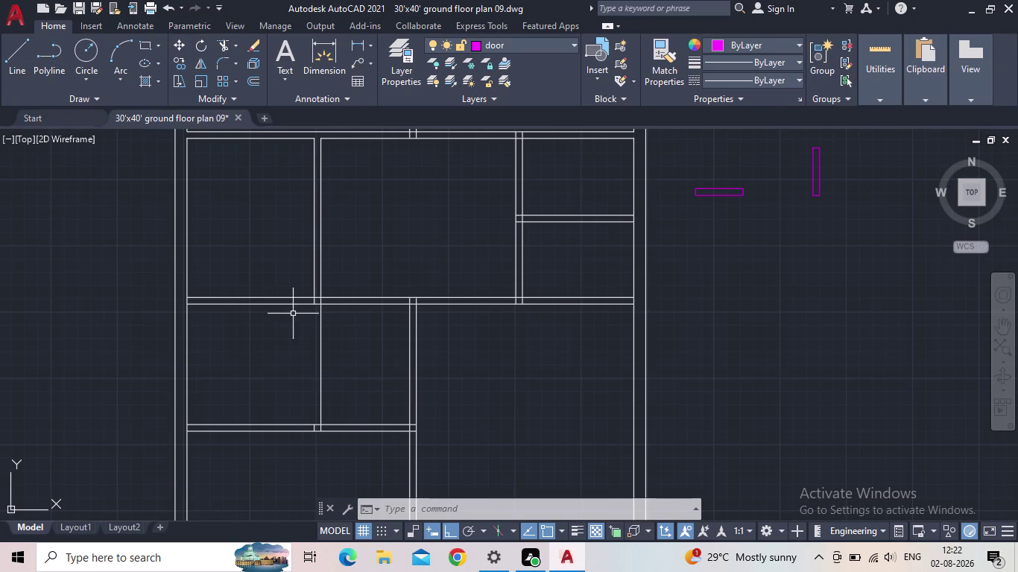
Bring the magenta door symbols into view and window-select the horizontal door leaf rectangle.
middle_drag(828, 340, 747, 323)
scroll(down, 3)
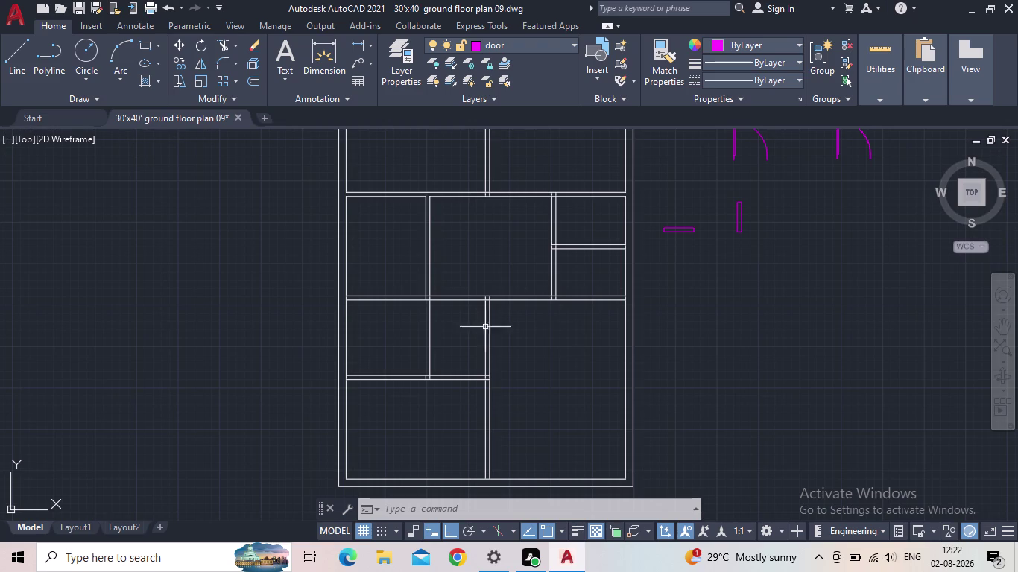
scroll(down, 3)
middle_drag(780, 257, 693, 280)
scroll(up, 3)
scroll(up, 3)
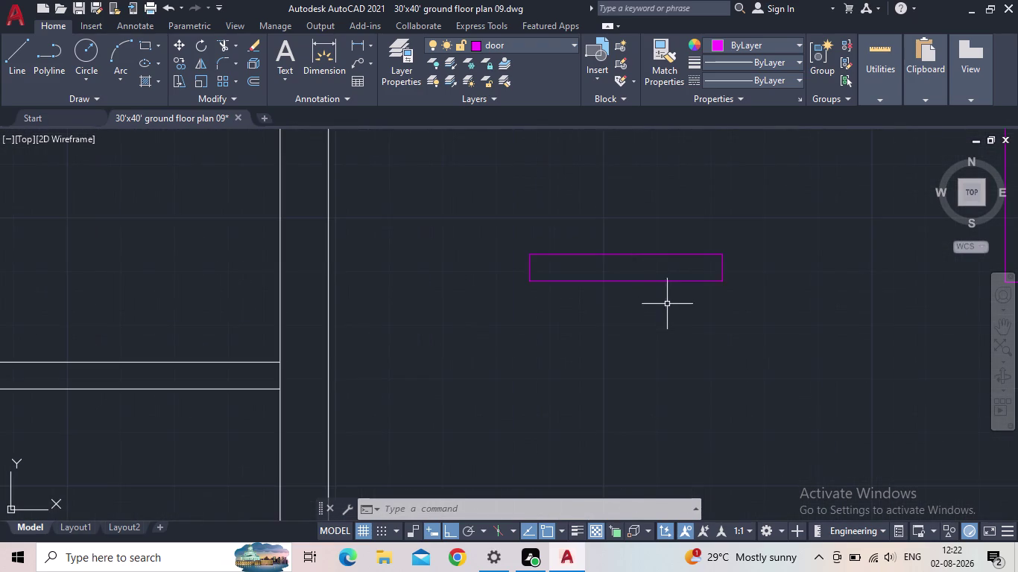
drag(673, 312, 640, 287)
click(532, 226)
scroll(up, 3)
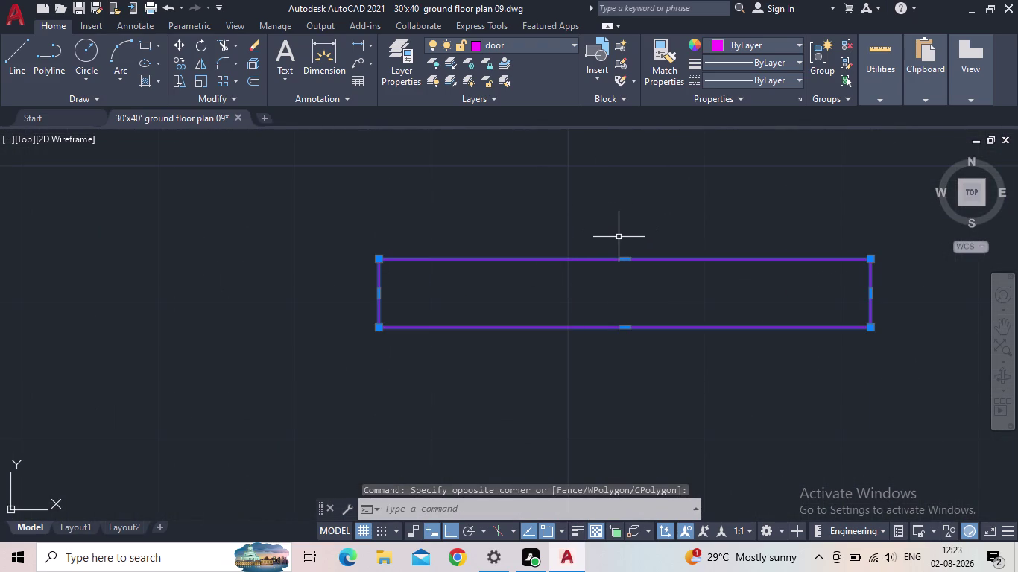
Copy the horizontal door rectangle from its corner into two top wall openings.
key(c)
key(o)
key(Return)
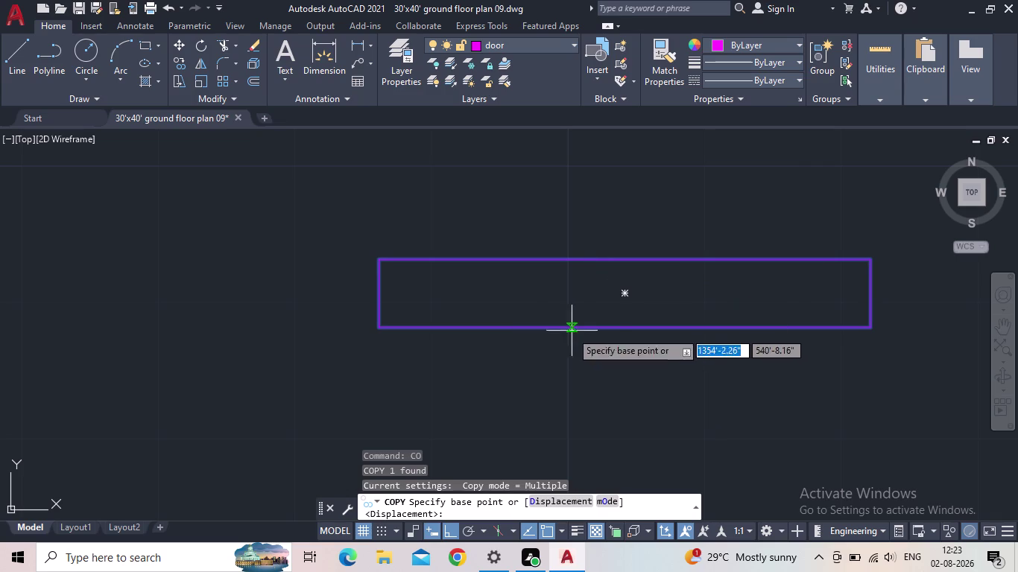
click(446, 527)
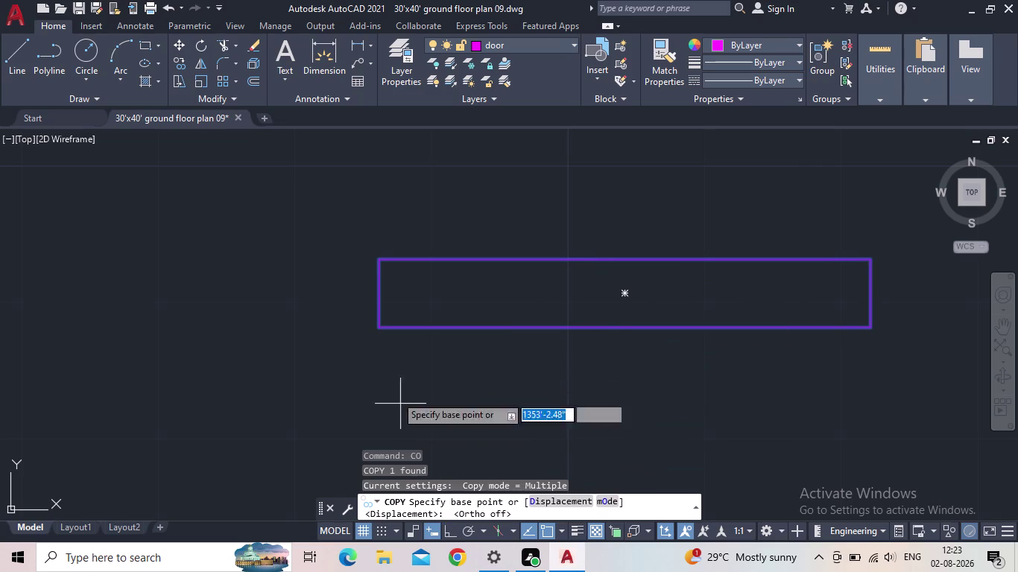
click(376, 328)
middle_drag(243, 243, 280, 257)
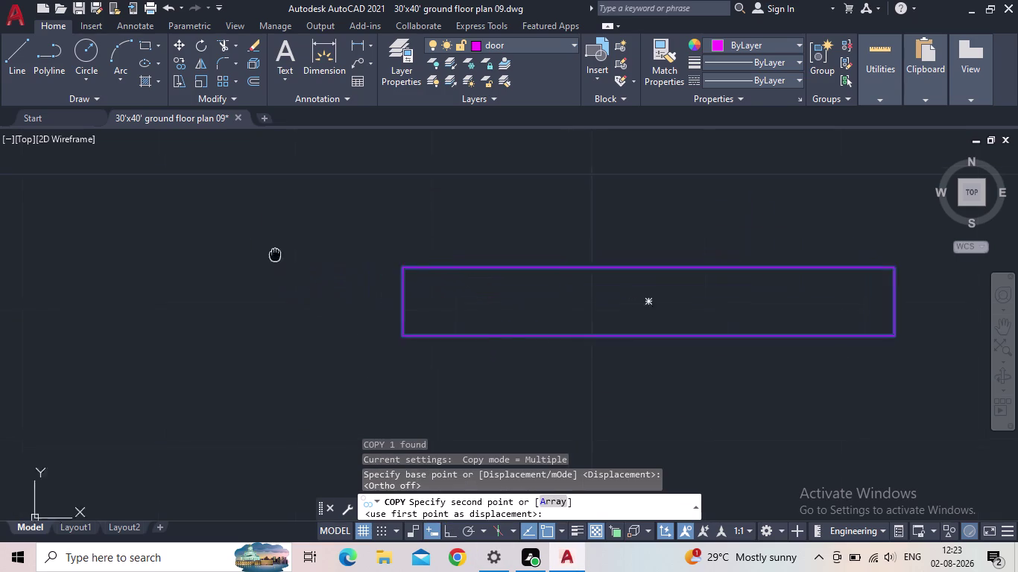
middle_drag(279, 257, 358, 285)
scroll(down, 3)
scroll(down, 3)
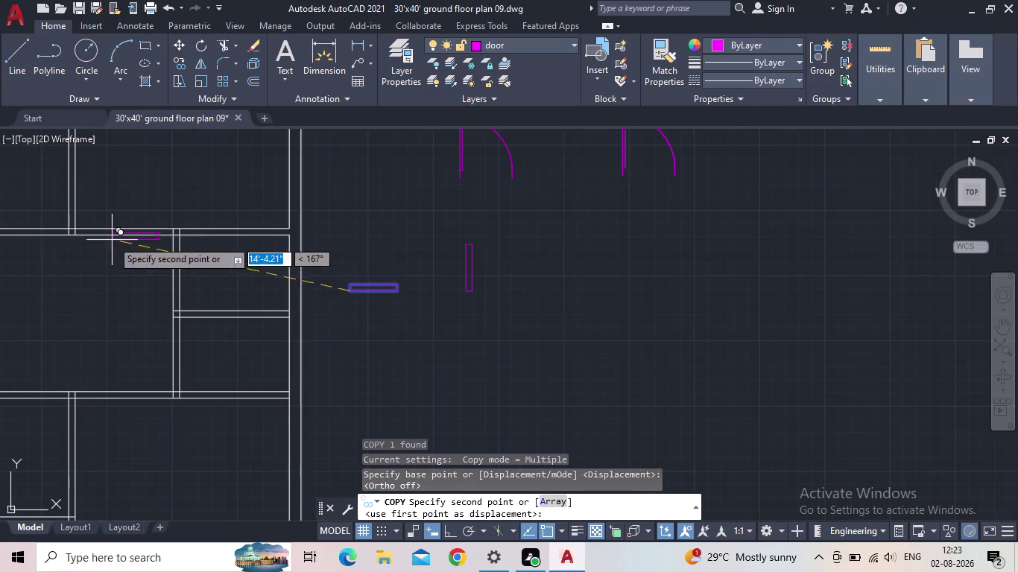
middle_drag(91, 245, 293, 245)
scroll(up, 3)
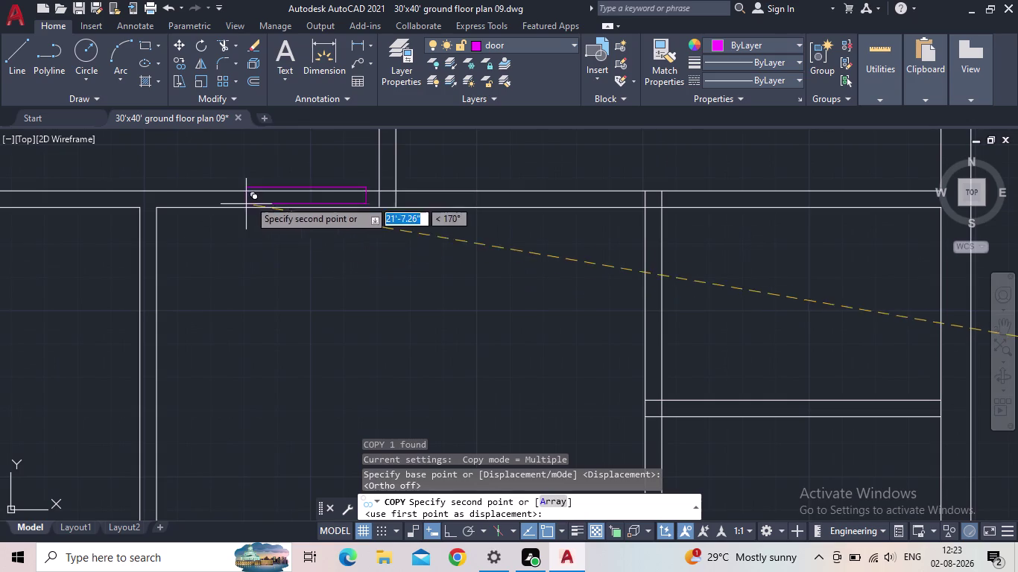
click(263, 257)
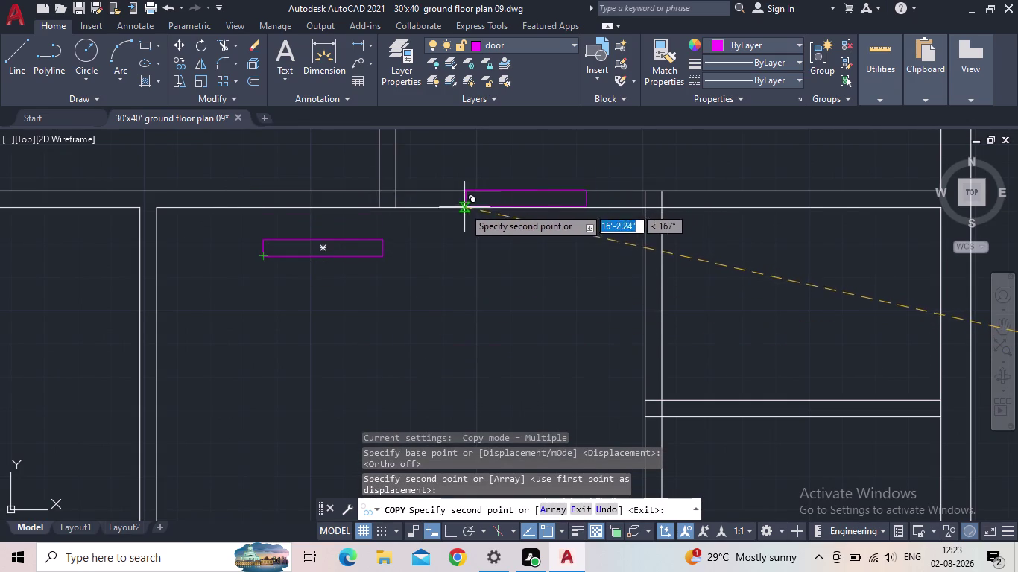
scroll(up, 3)
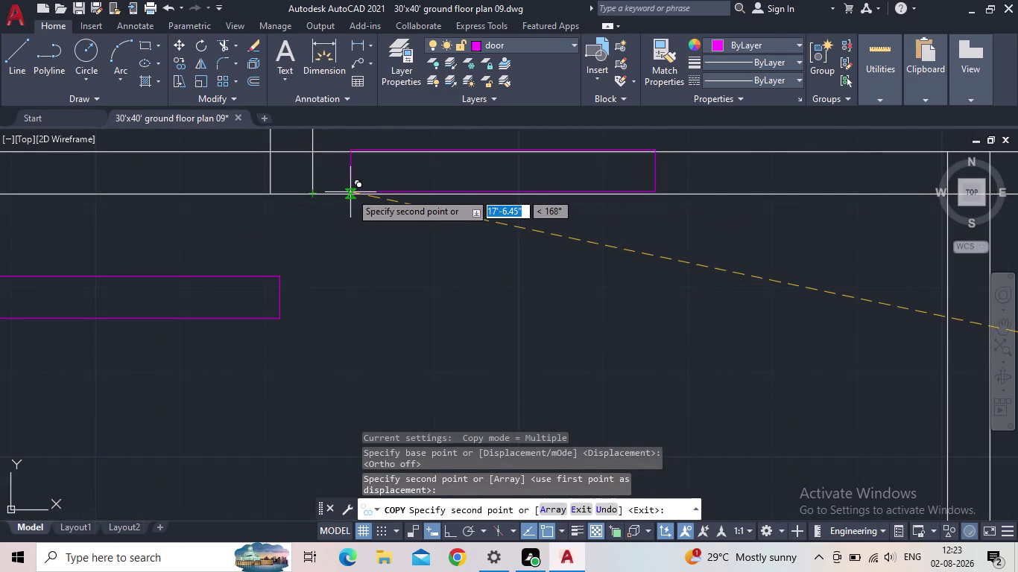
click(350, 193)
Place more door copies in the next wall opening and an interior wall opening.
middle_drag(460, 268, 464, 268)
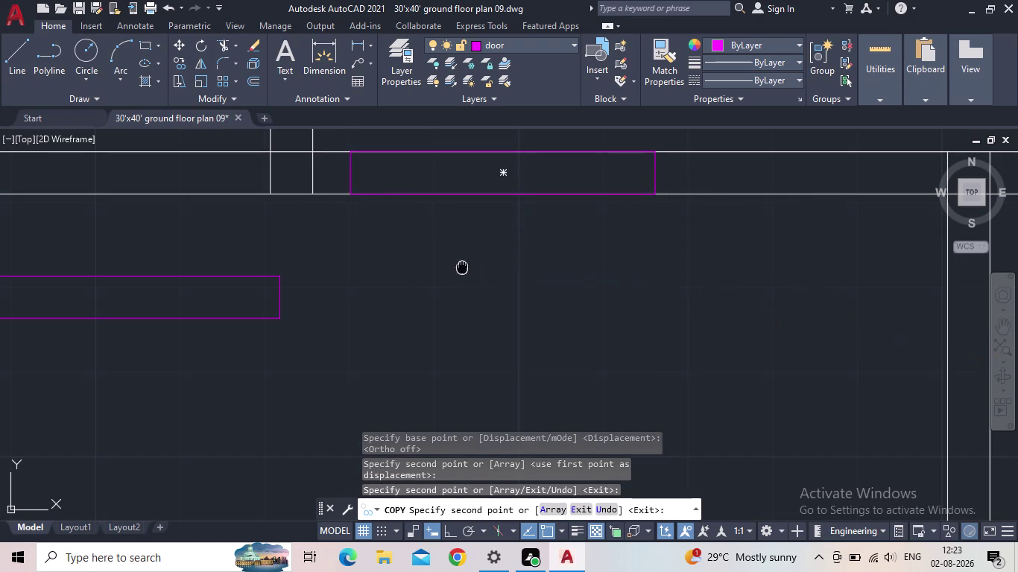
middle_drag(463, 268, 505, 301)
scroll(down, 3)
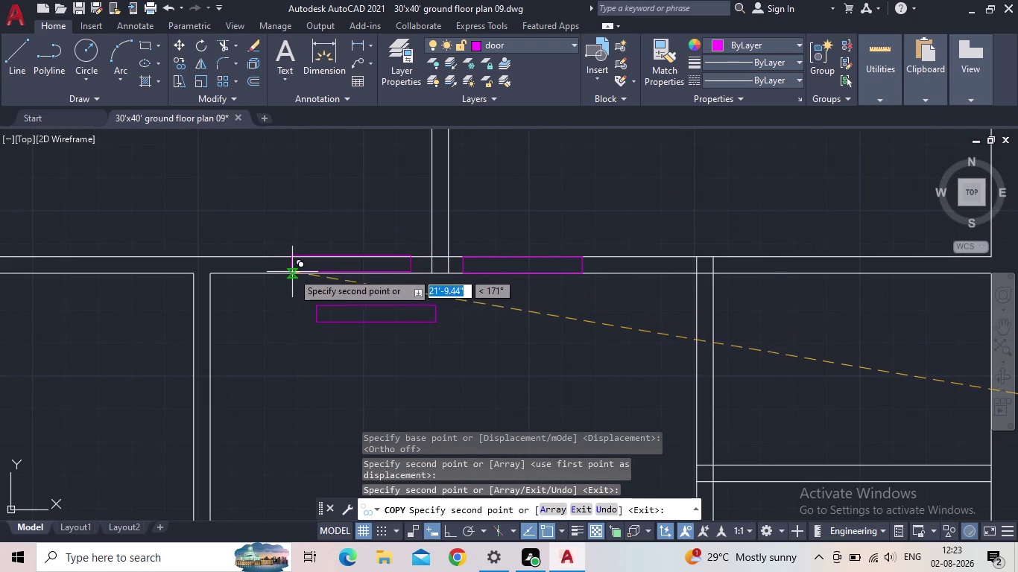
scroll(up, 3)
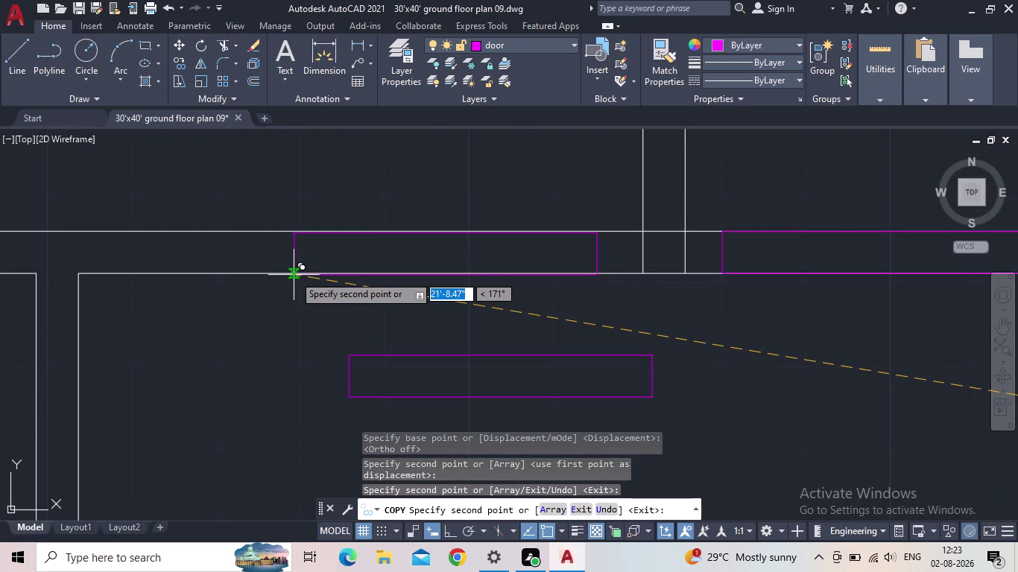
click(294, 274)
scroll(down, 3)
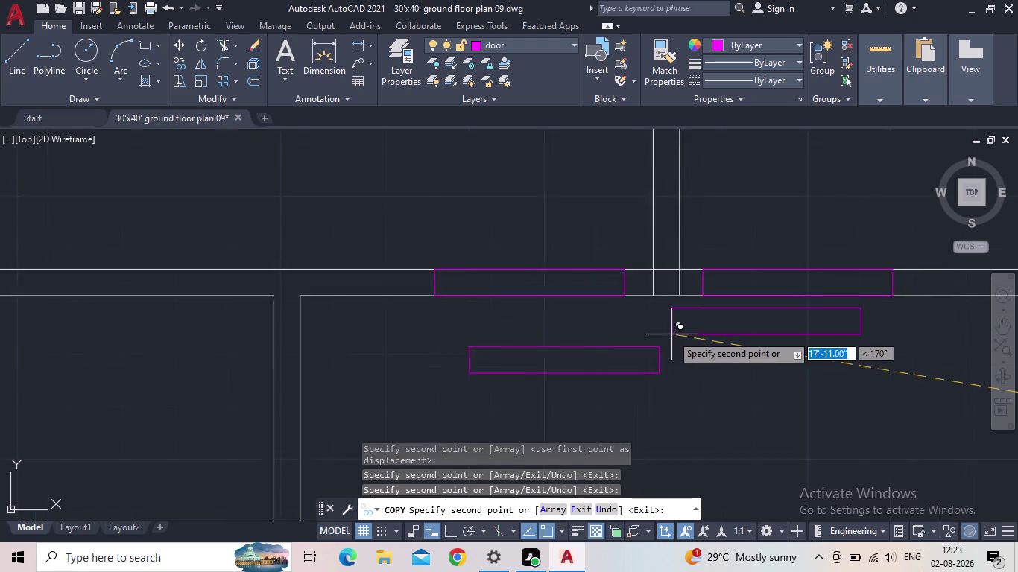
scroll(down, 3)
middle_drag(666, 336, 396, 270)
scroll(down, 3)
middle_drag(395, 311, 416, 241)
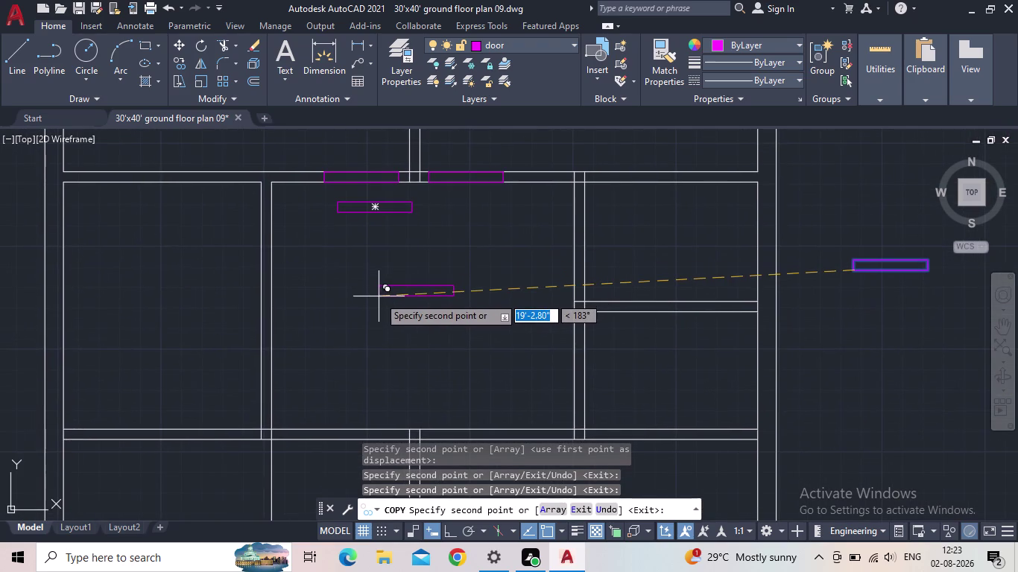
middle_drag(386, 332, 407, 291)
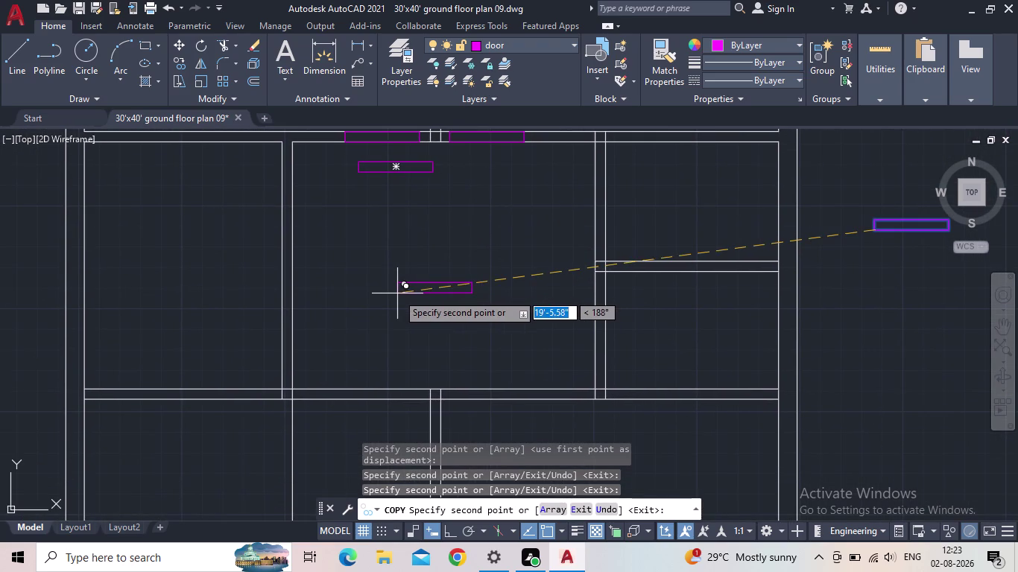
middle_drag(420, 328, 379, 298)
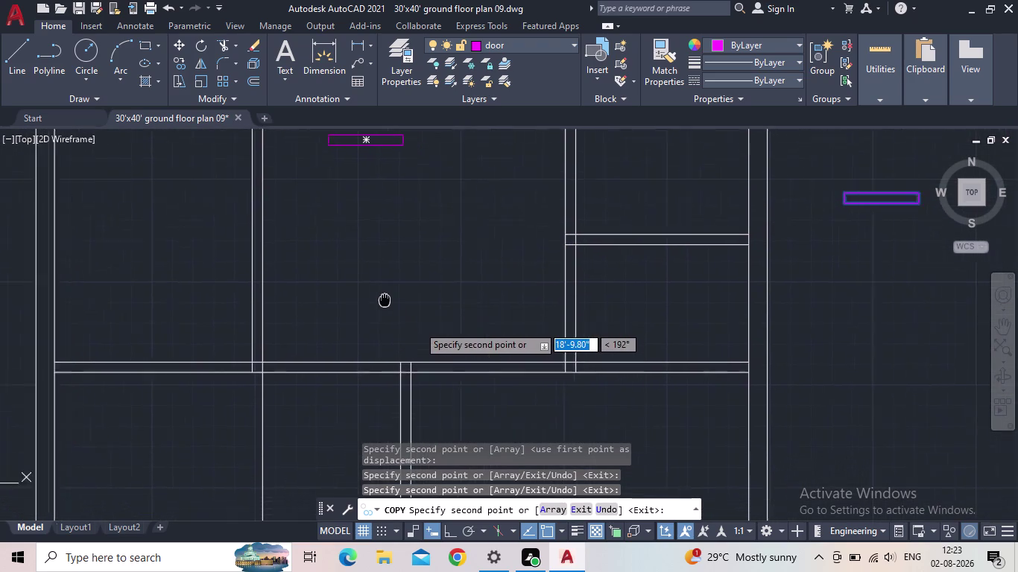
middle_drag(379, 297, 348, 281)
scroll(up, 3)
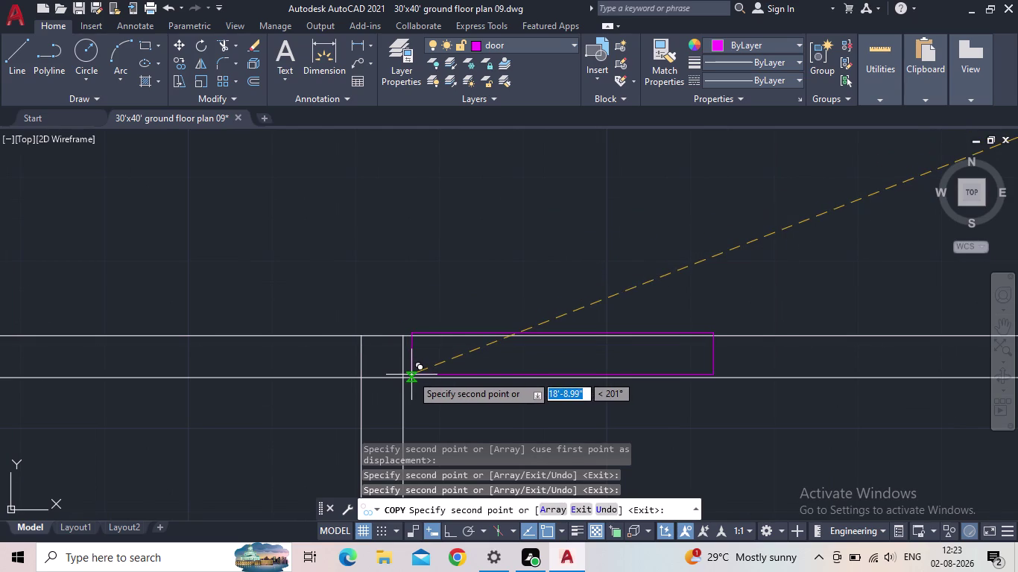
scroll(up, 3)
scroll(down, 3)
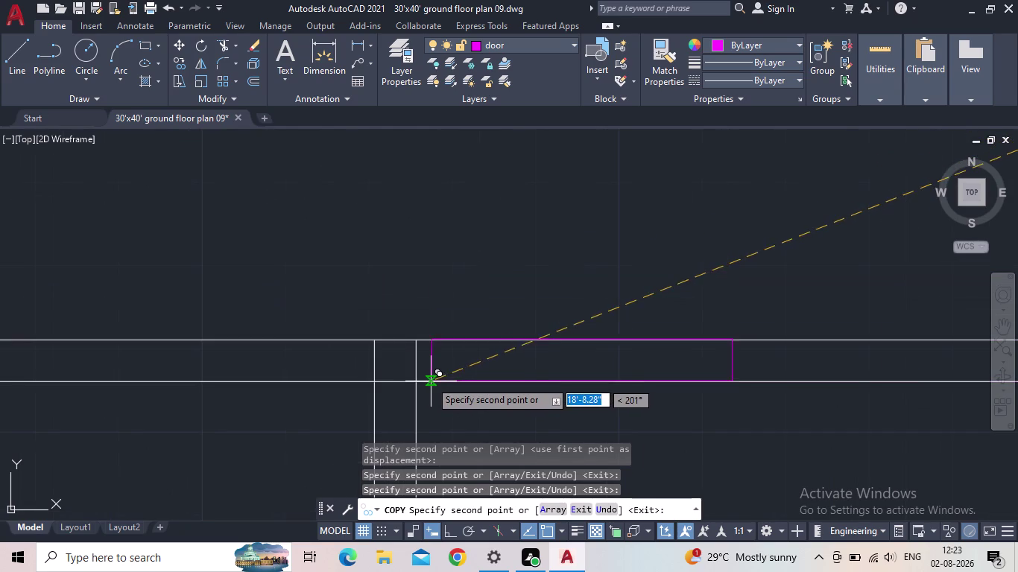
click(445, 382)
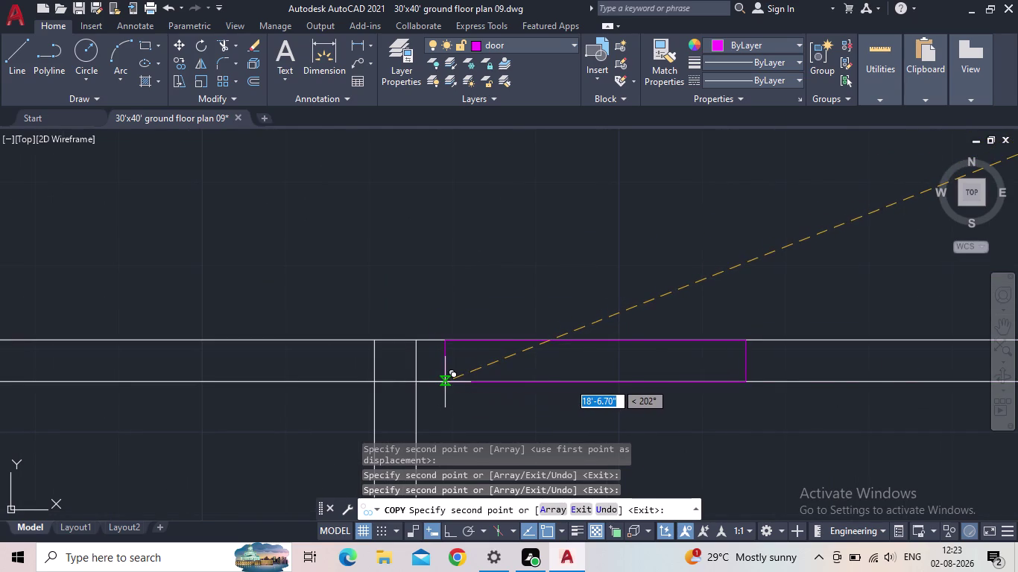
Pan toward the lower rooms and end the COPY command.
middle_drag(575, 380, 511, 288)
scroll(down, 3)
middle_drag(512, 313, 511, 301)
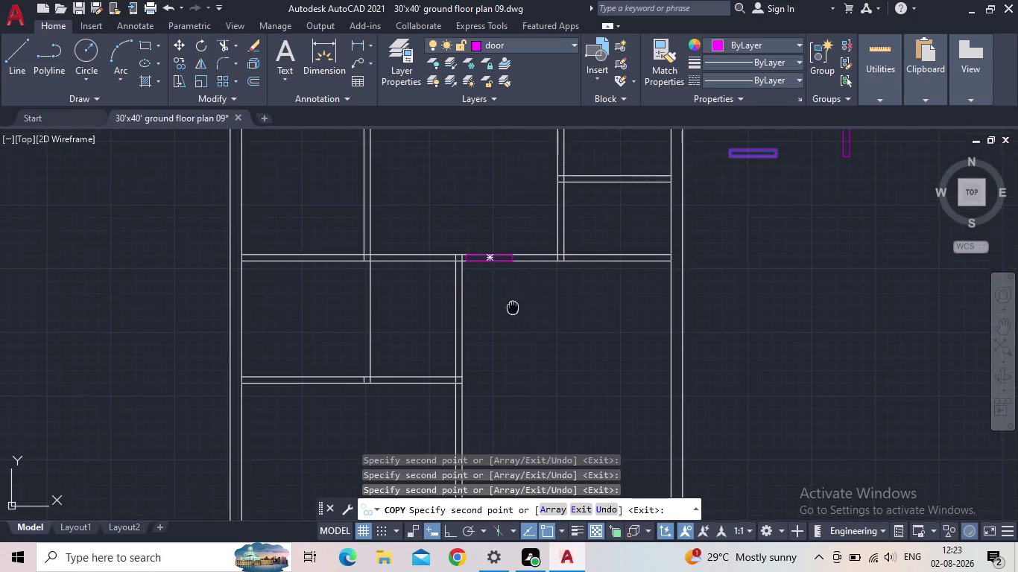
middle_drag(511, 301, 482, 285)
middle_drag(524, 265, 515, 228)
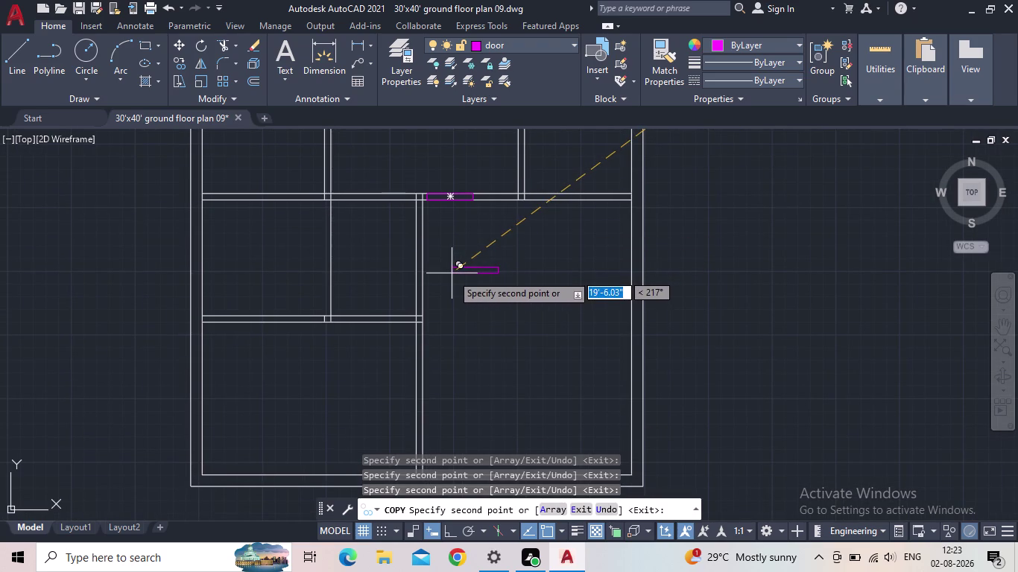
middle_drag(454, 332, 479, 220)
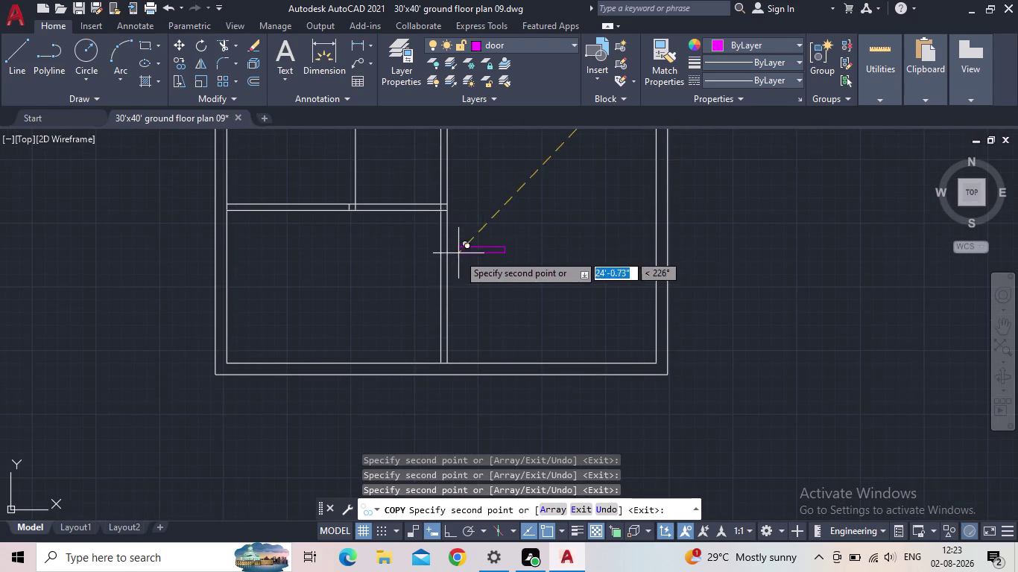
scroll(up, 3)
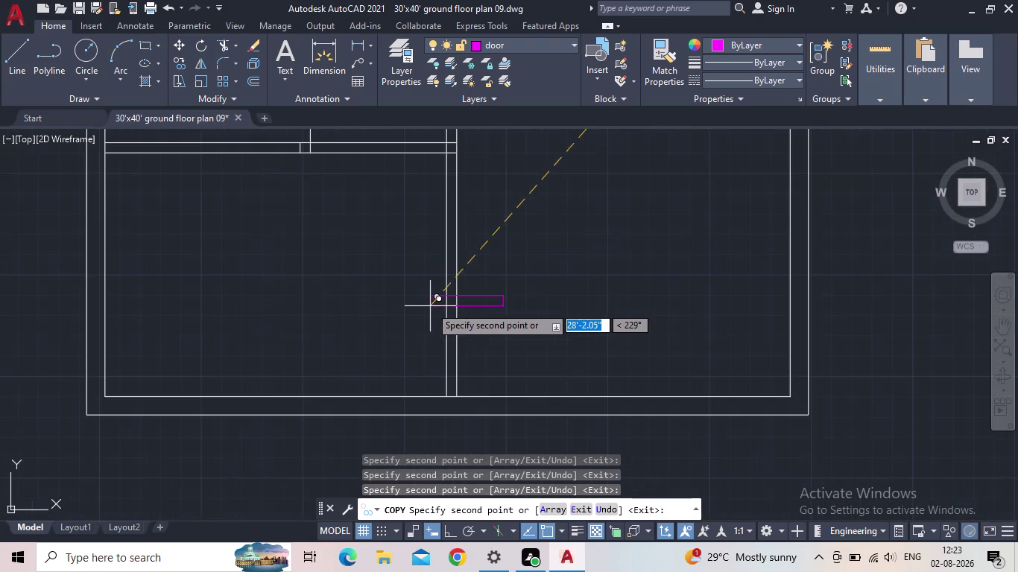
scroll(down, 3)
key(Escape)
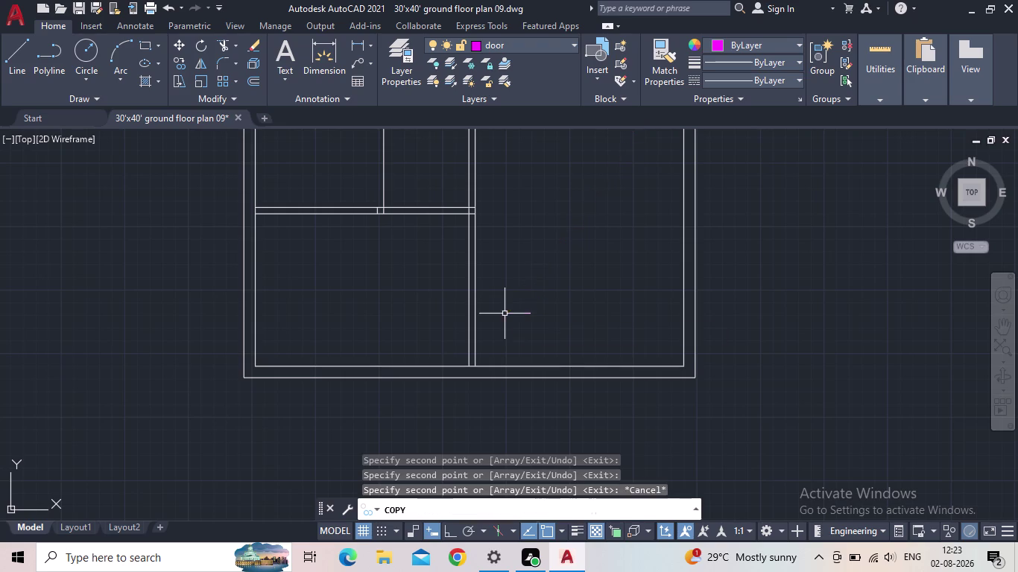
Select the vertical magenta door rectangle.
middle_drag(509, 309, 197, 518)
scroll(down, 3)
drag(341, 399, 337, 390)
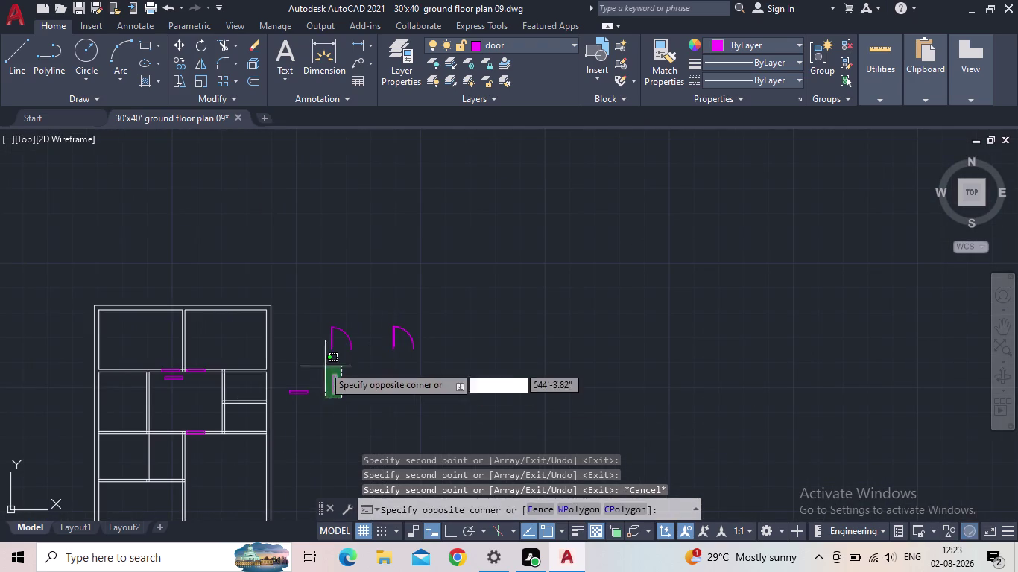
click(324, 366)
scroll(up, 3)
Copy the vertical door rectangle into the vertical wall opening near the bottom of the plan.
key(c)
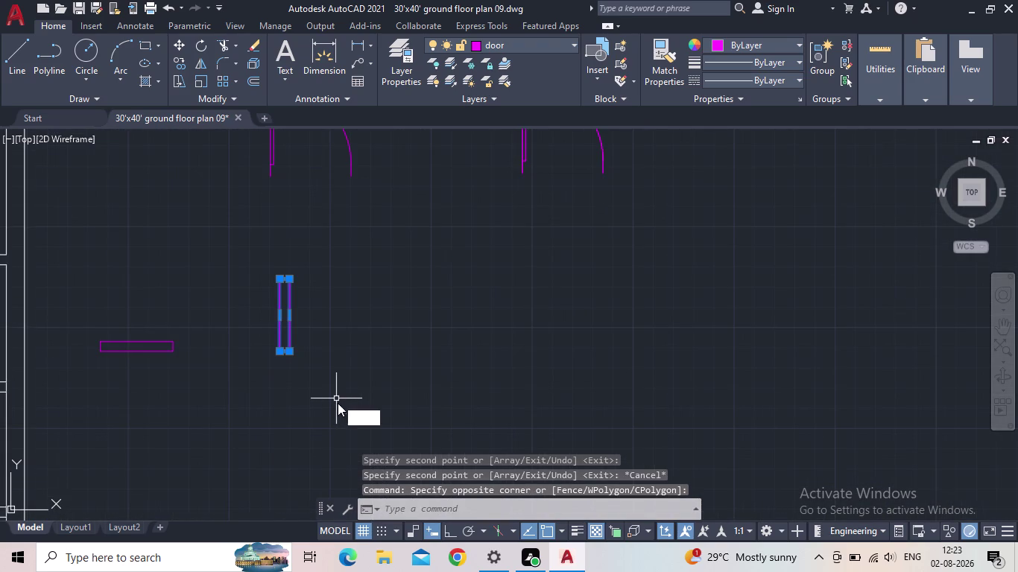
key(o)
key(Return)
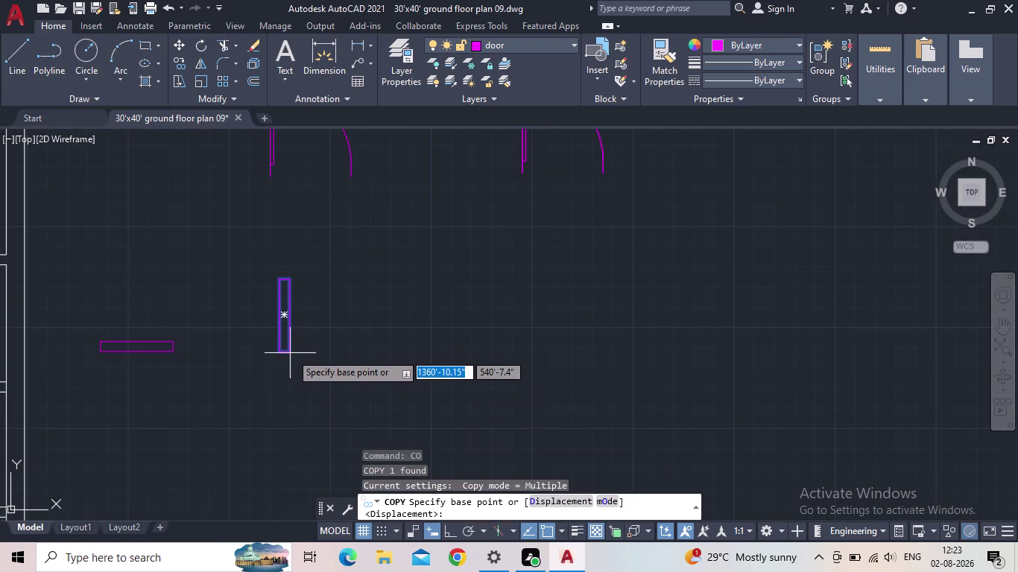
click(292, 353)
scroll(down, 3)
middle_click(392, 308)
scroll(down, 3)
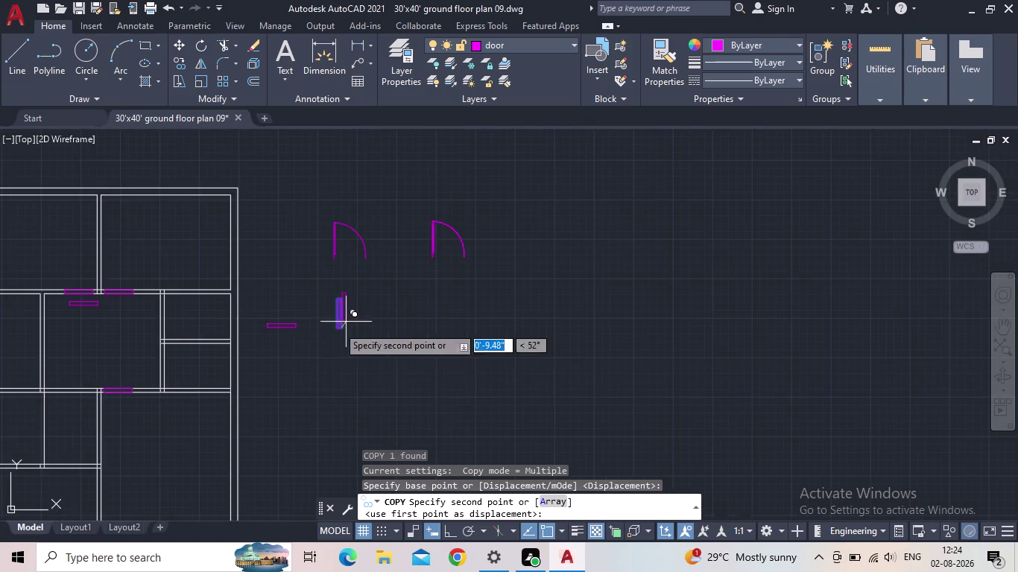
middle_drag(314, 366, 490, 183)
scroll(up, 3)
scroll(up, 3)
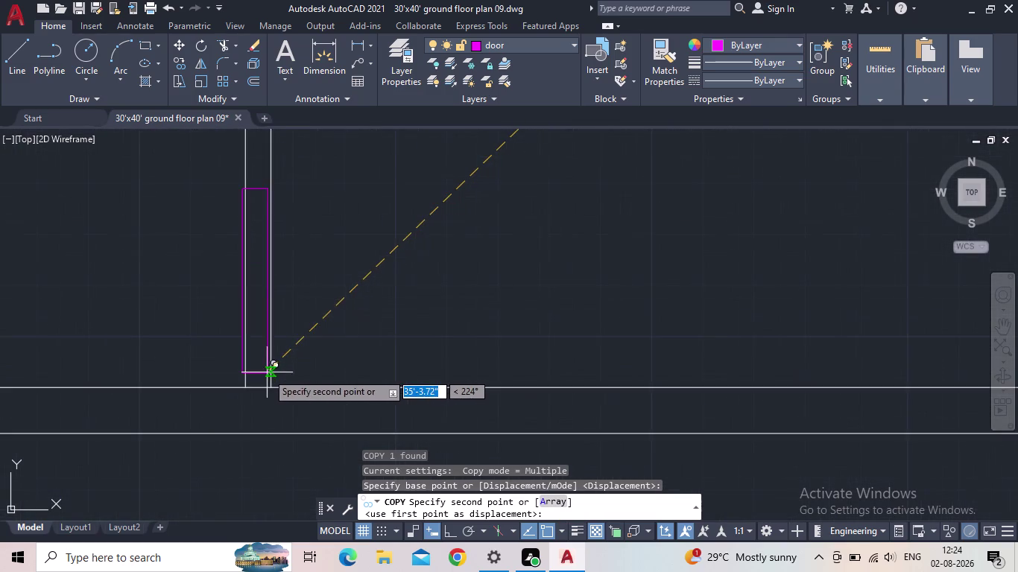
scroll(up, 3)
scroll(down, 3)
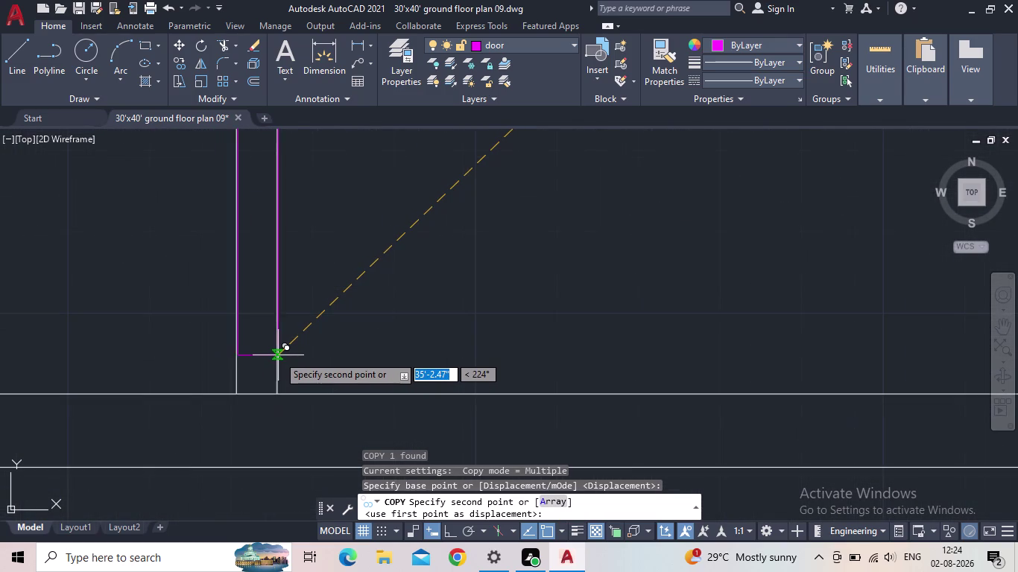
scroll(down, 3)
scroll(down, 3)
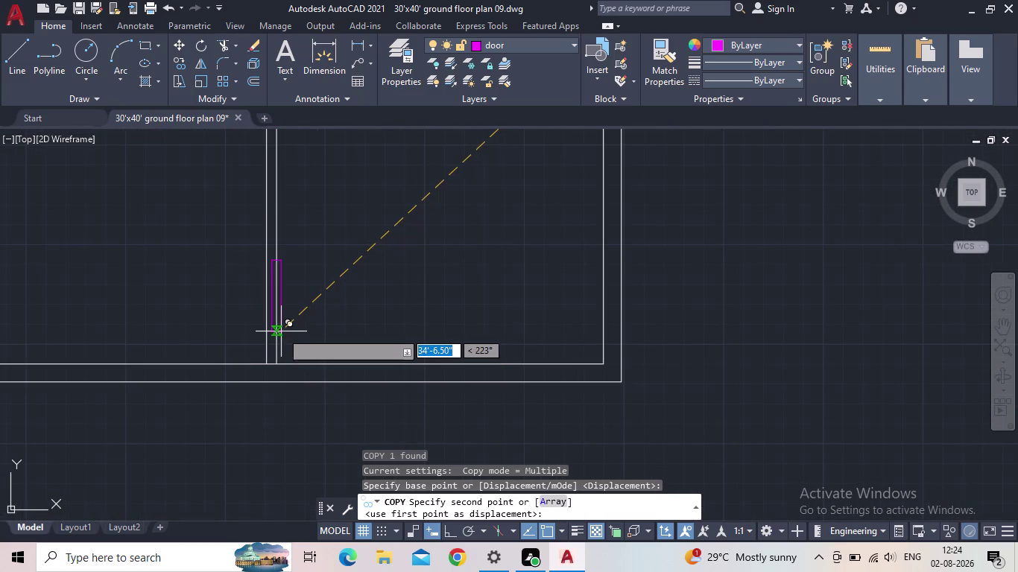
scroll(up, 3)
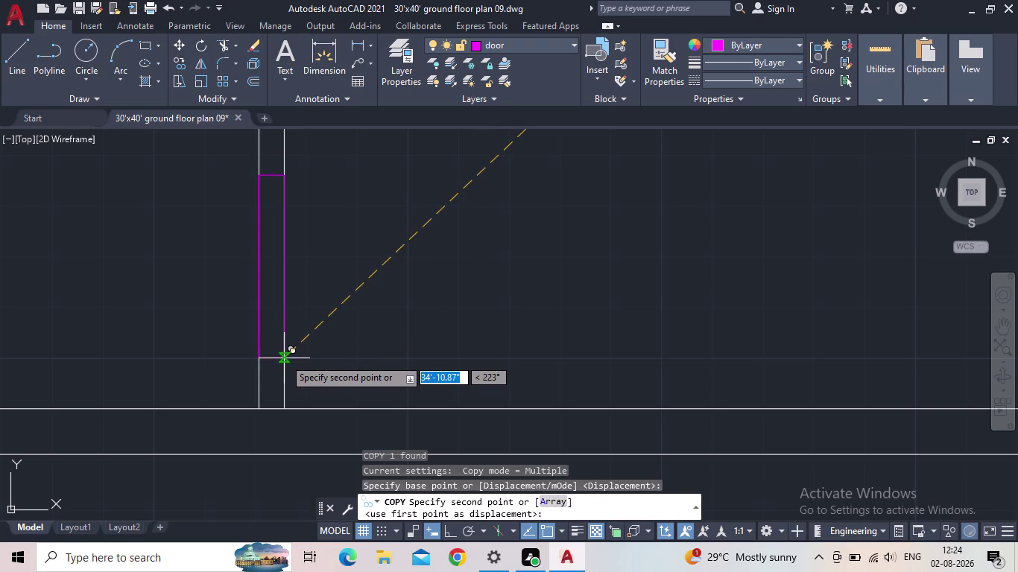
click(284, 358)
Finish the copy and pan out to show the whole plan.
scroll(down, 3)
scroll(down, 3)
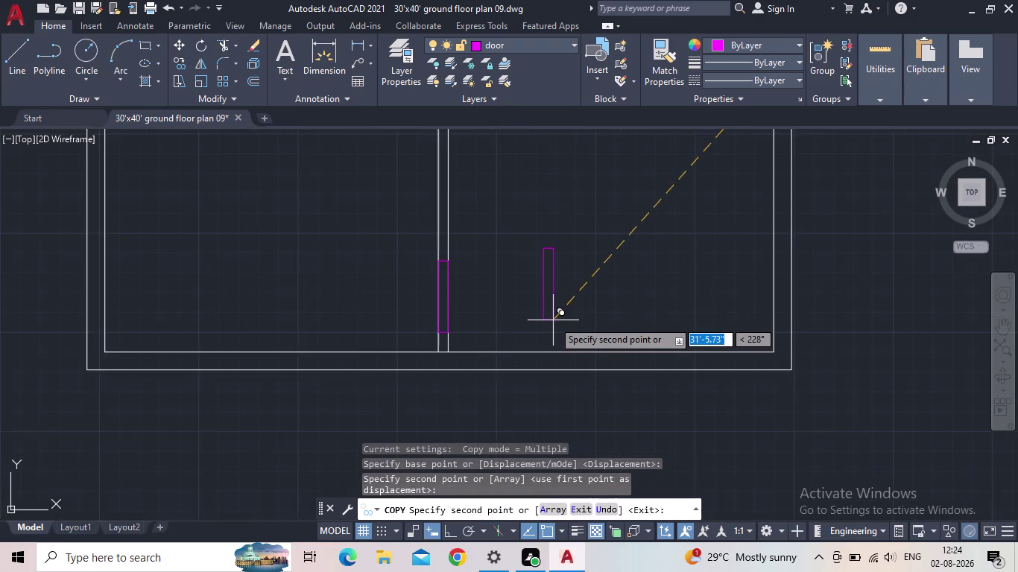
scroll(down, 3)
key(Escape)
scroll(down, 3)
middle_drag(562, 263, 539, 282)
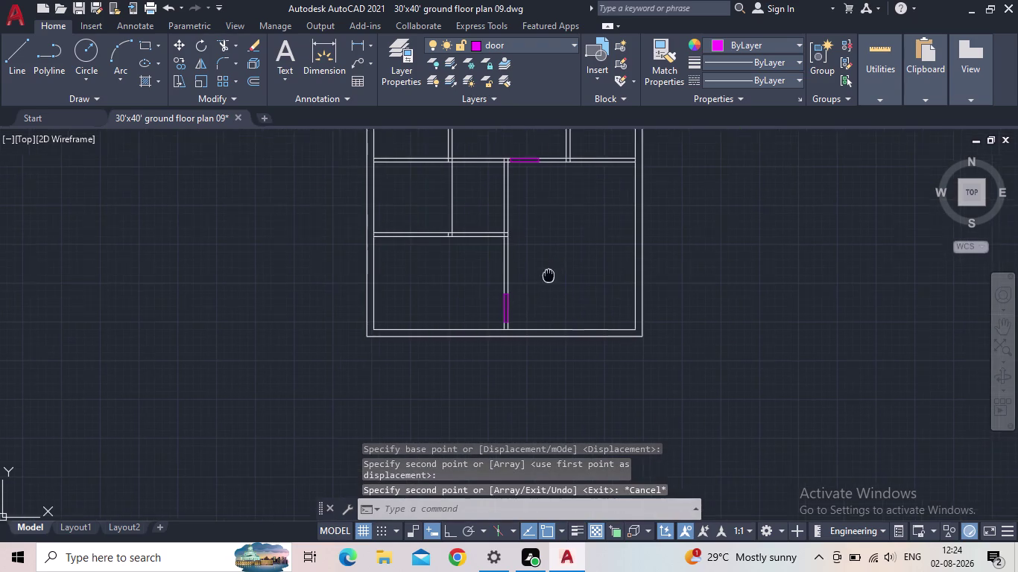
middle_drag(539, 282, 524, 298)
middle_drag(547, 298, 379, 362)
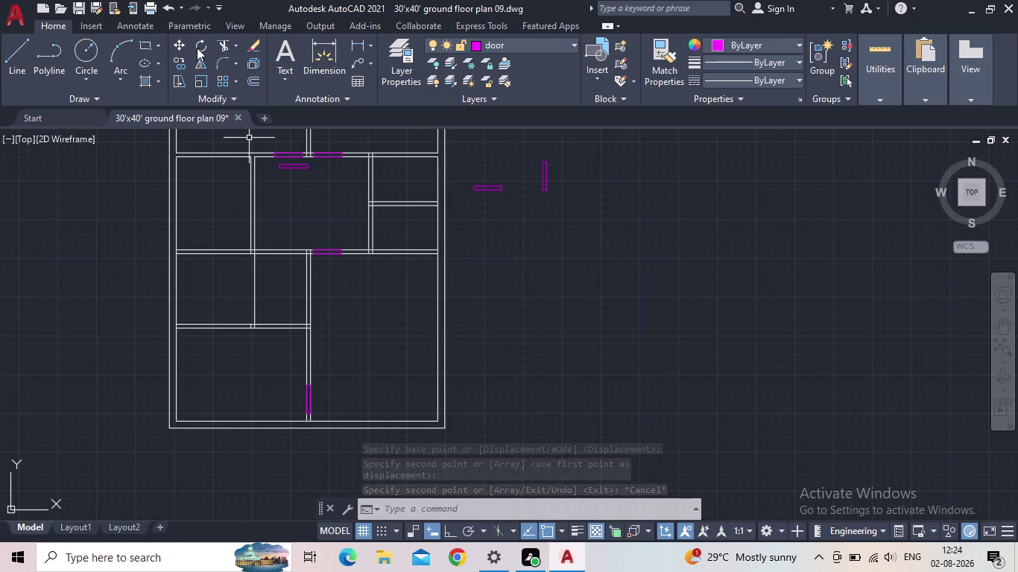
click(146, 42)
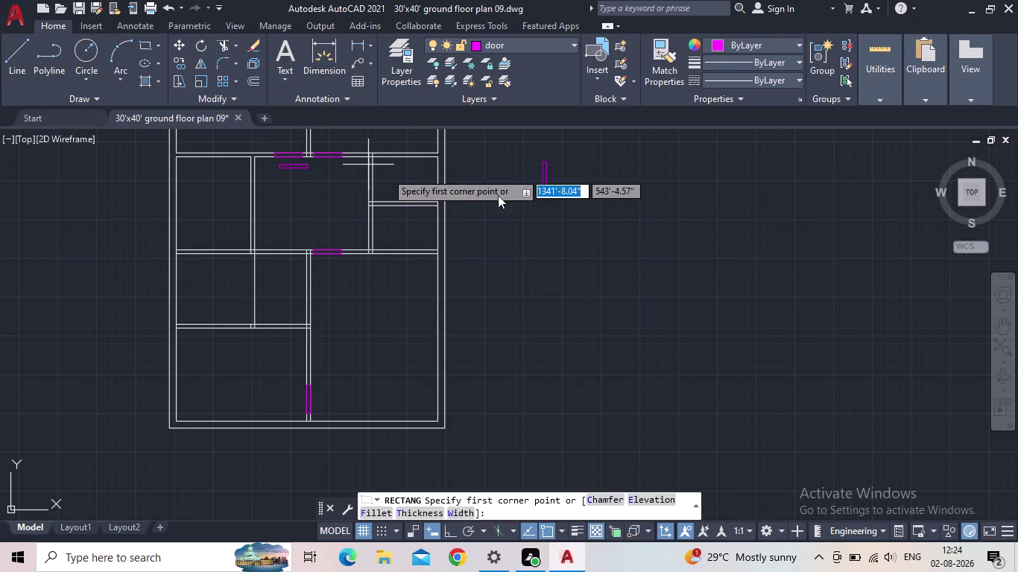
Draw a 5" by 5' door rectangle to the right of the plan using RECTANG Dimensions.
drag(521, 250, 559, 271)
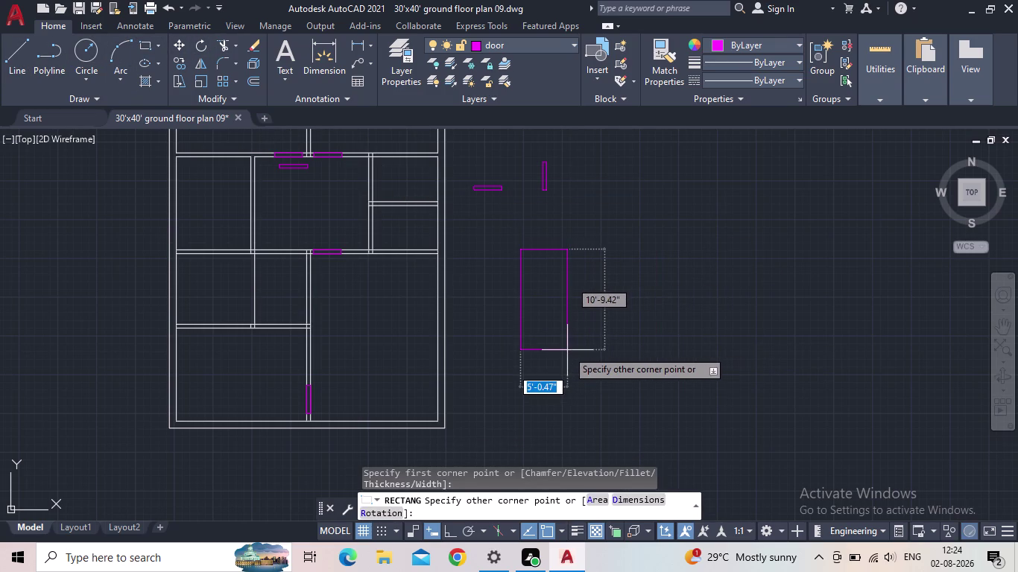
key(d)
key(Return)
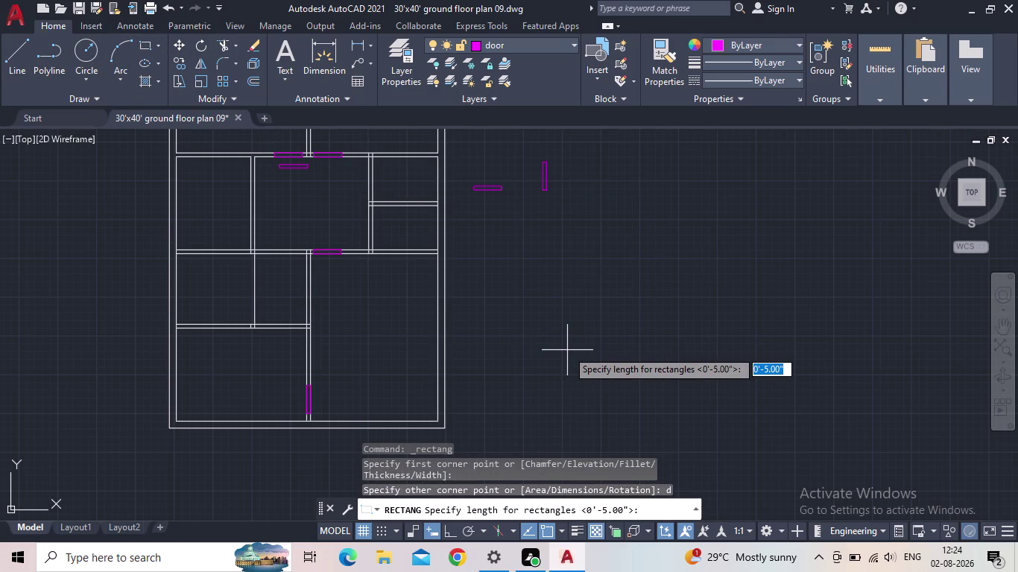
key(5)
key(shift+quotedbl)
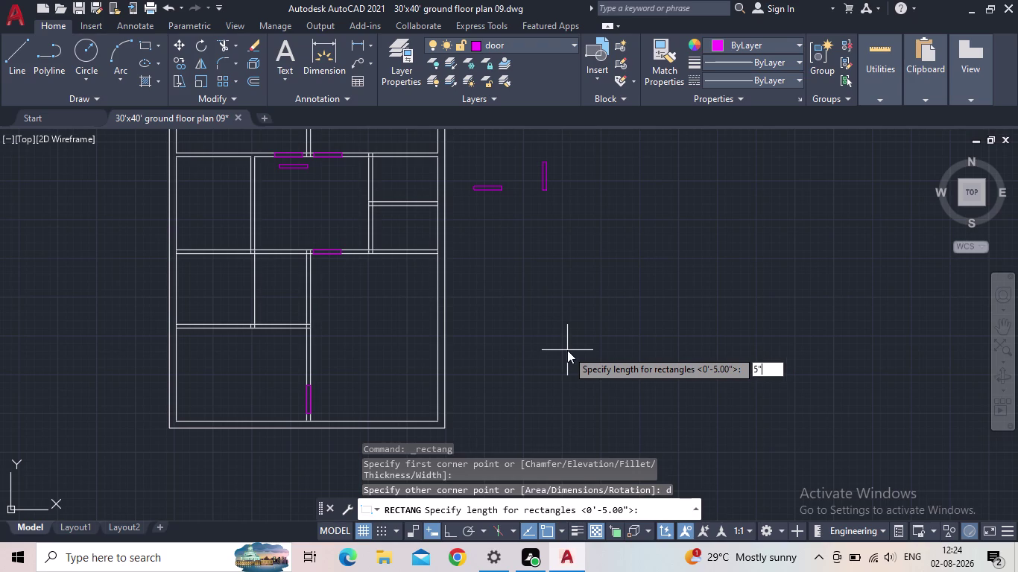
key(Return)
text(5)
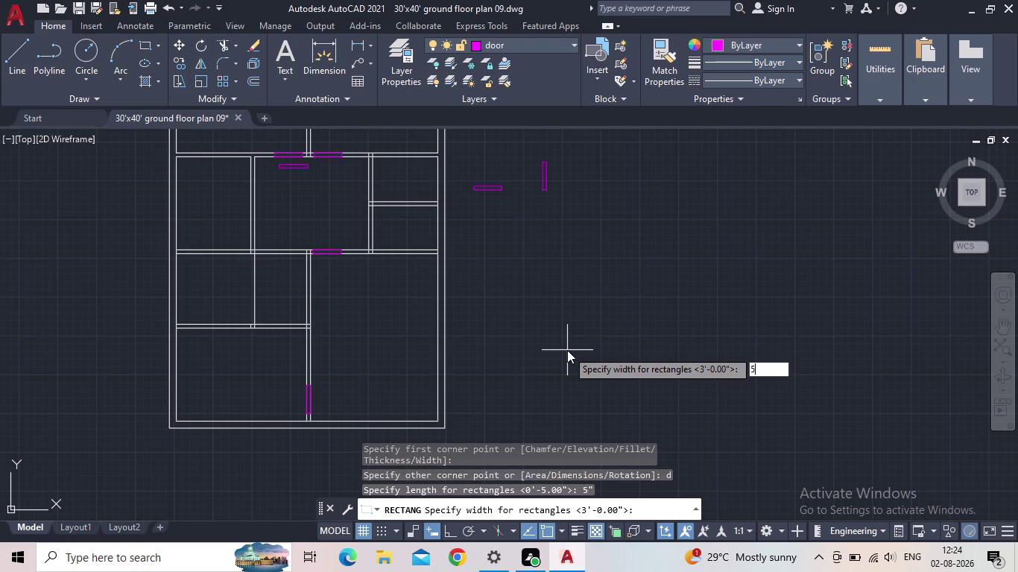
text(')
key(Return)
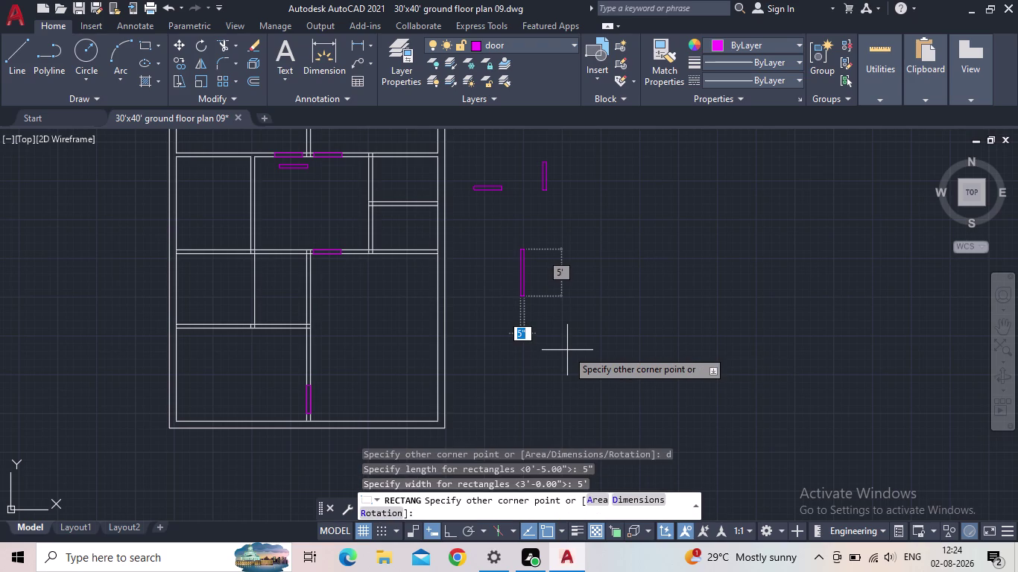
click(574, 347)
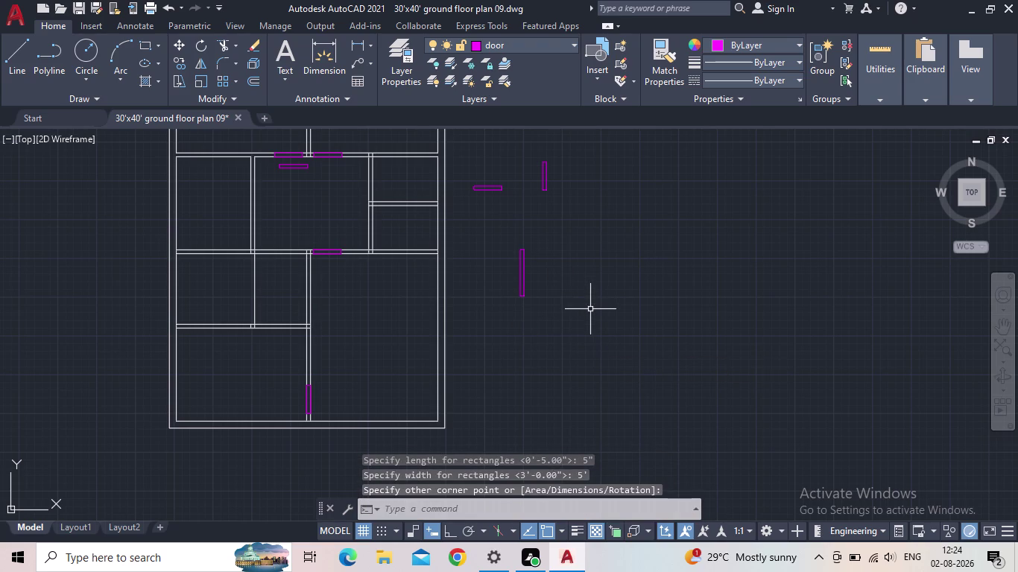
key(Escape)
click(545, 287)
Rotate the new door rectangle 90° about its lower corner so it lies horizontally.
click(501, 277)
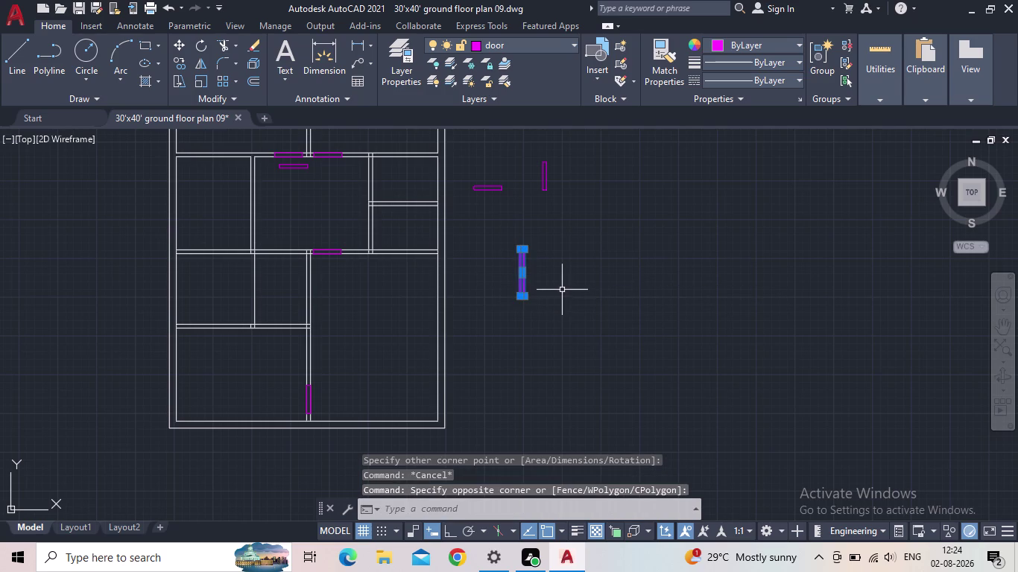
key(r)
key(o)
key(Return)
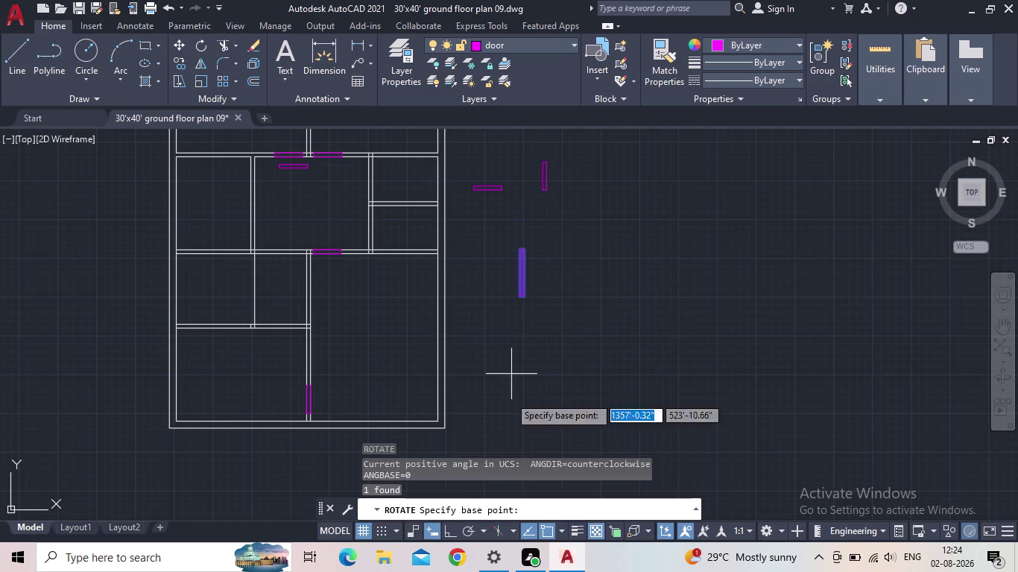
click(449, 532)
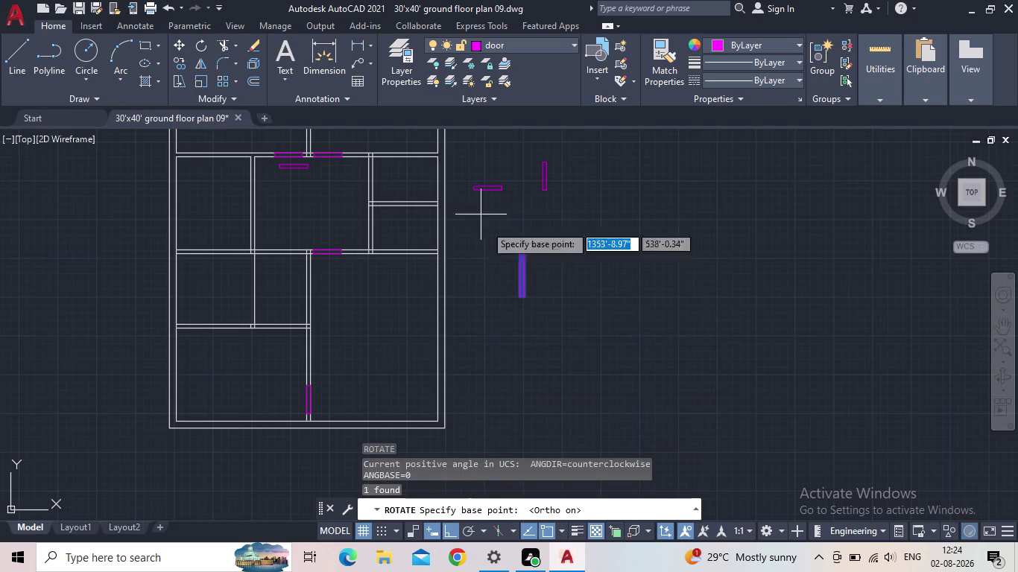
scroll(up, 3)
click(553, 307)
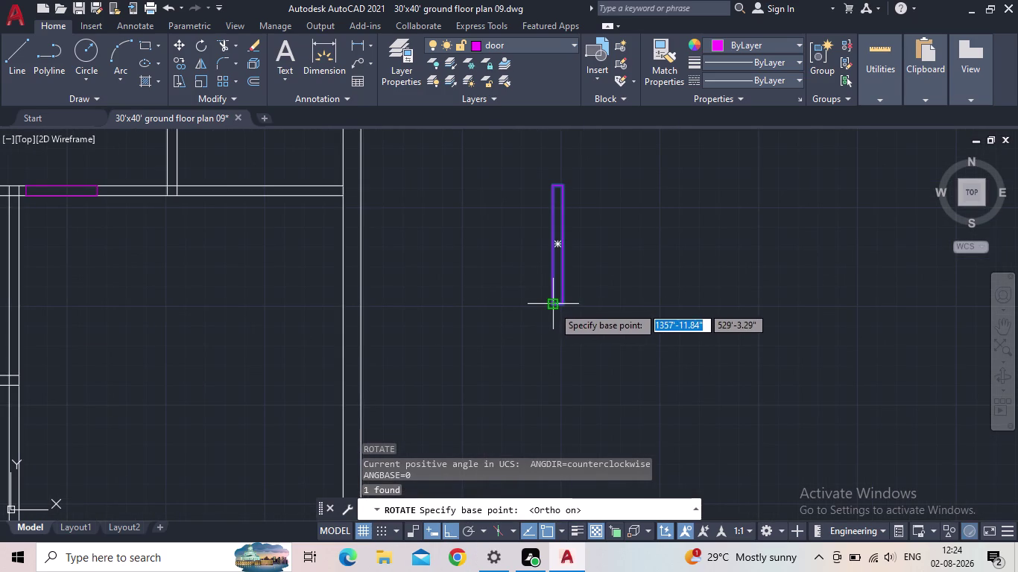
click(542, 169)
key(Escape)
drag(552, 333, 533, 317)
click(432, 280)
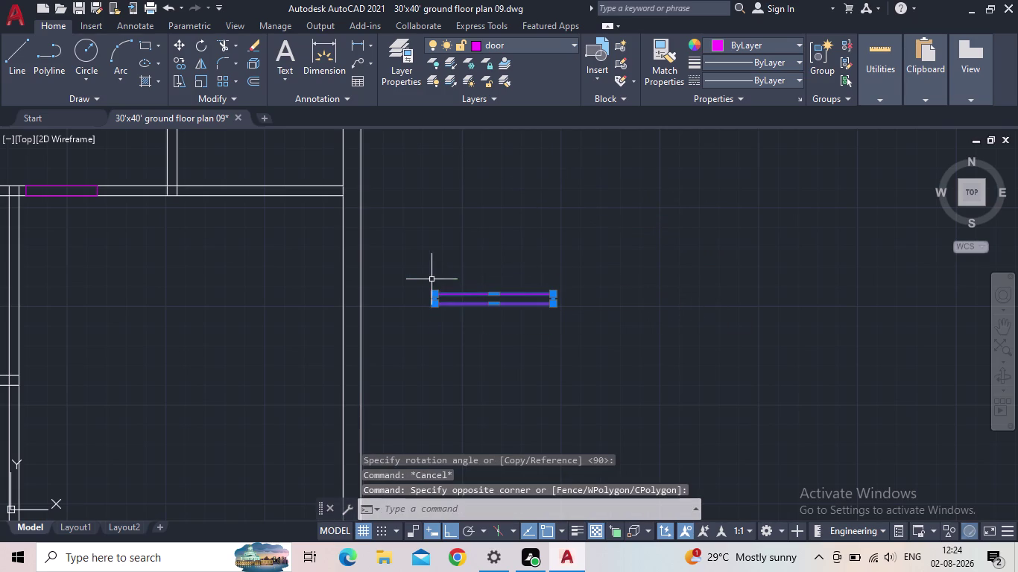
Start copying the rotated rectangle toward the horizontal wall opening, then cancel without placing.
key(c)
key(o)
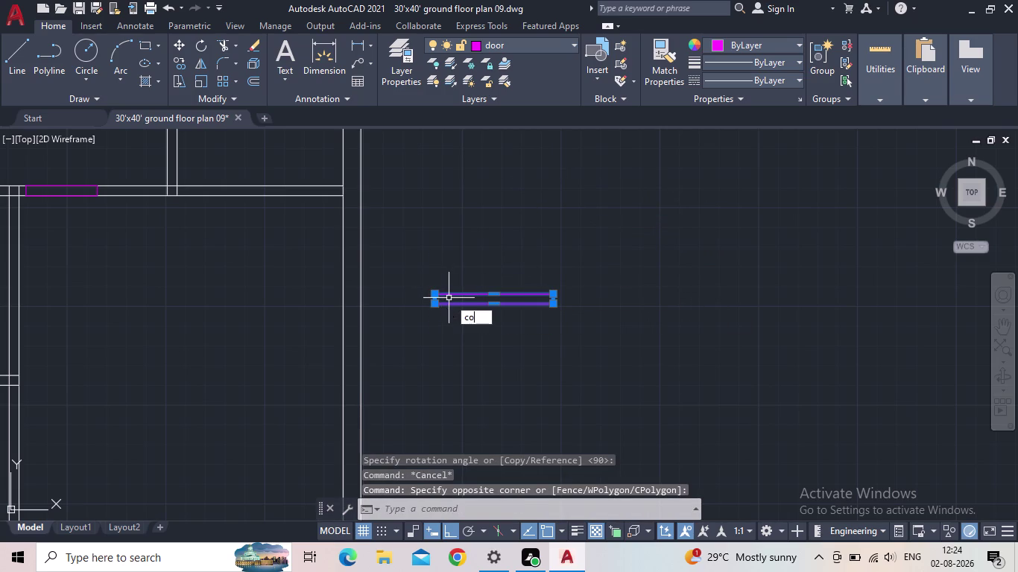
key(Return)
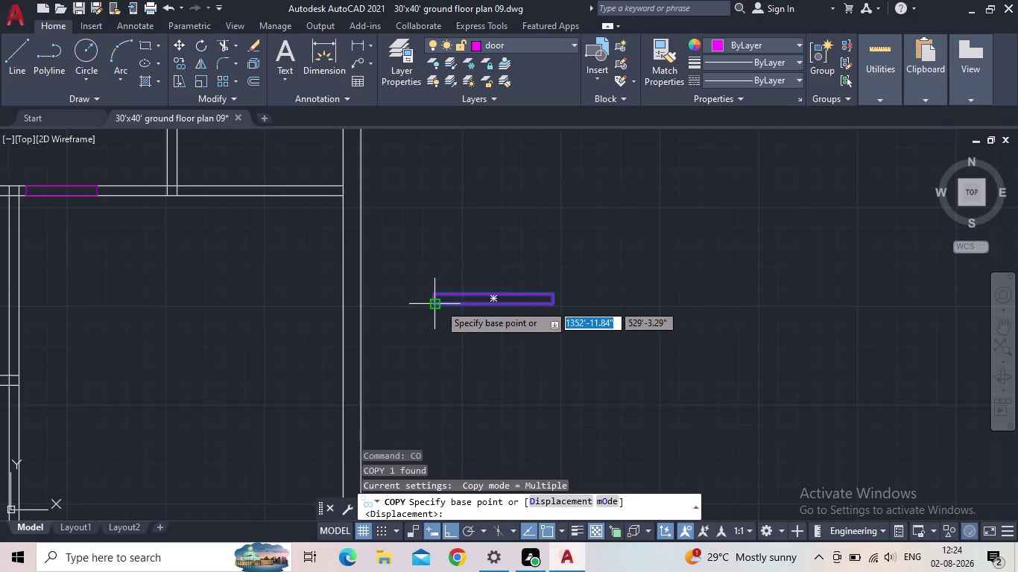
scroll(down, 3)
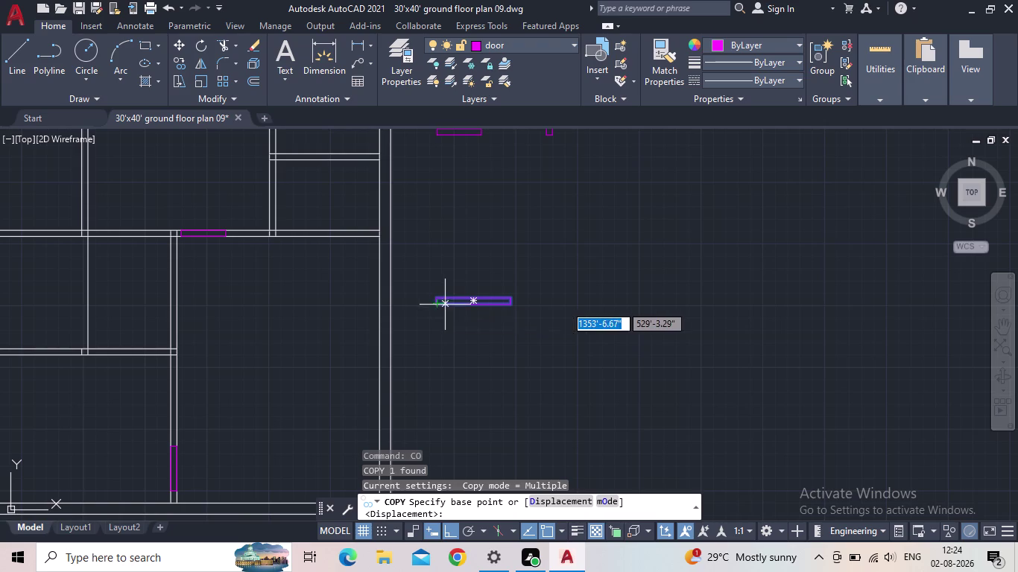
click(442, 306)
middle_drag(342, 288, 385, 282)
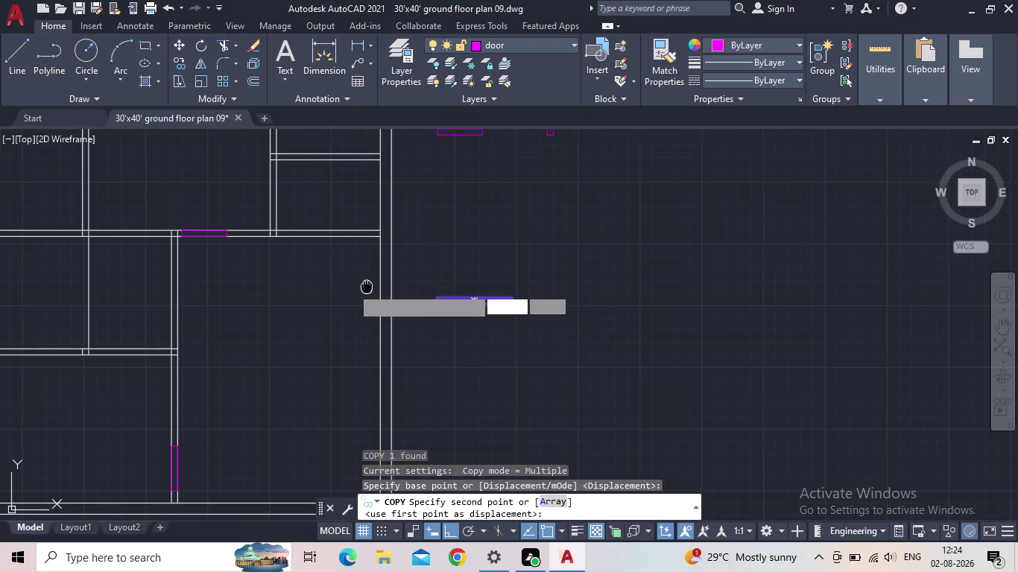
middle_drag(385, 283, 564, 217)
scroll(up, 3)
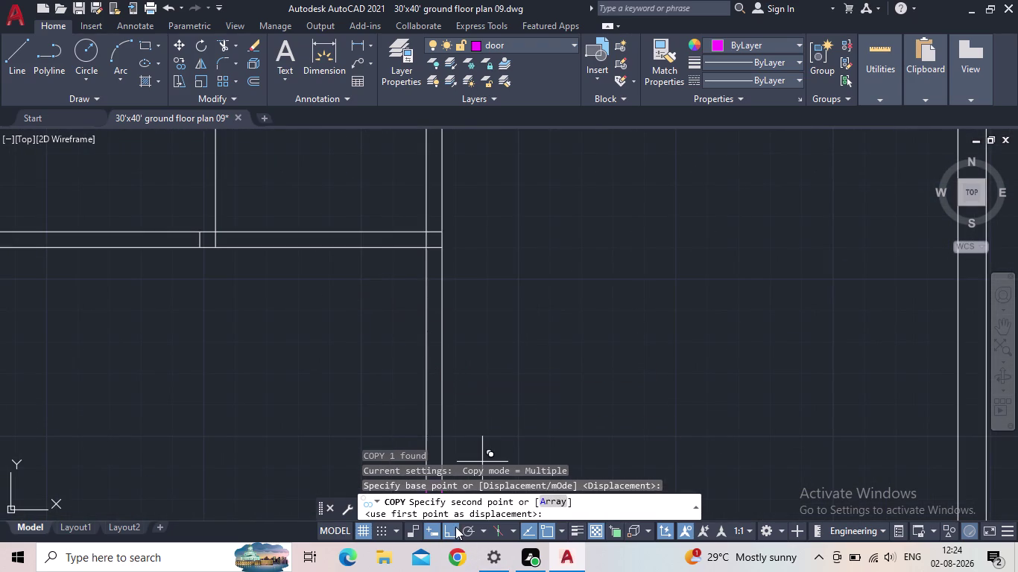
click(453, 526)
scroll(up, 3)
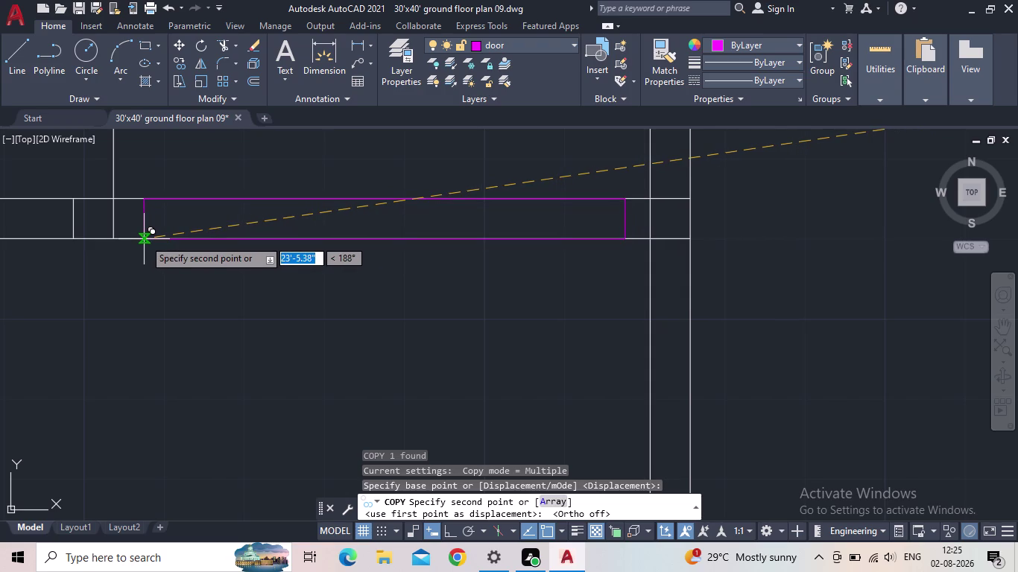
scroll(down, 3)
scroll(down, 3)
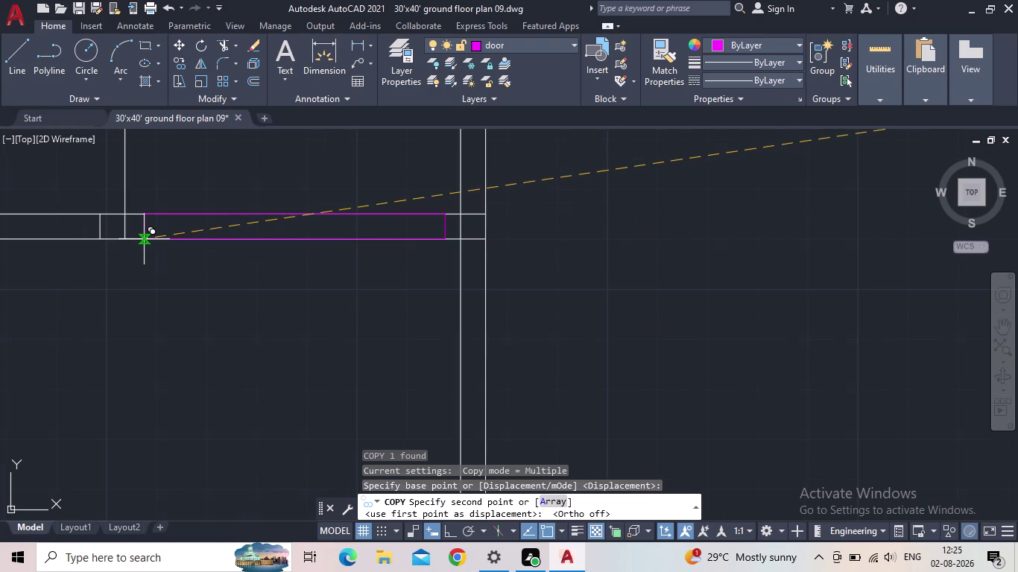
scroll(down, 3)
key(Escape)
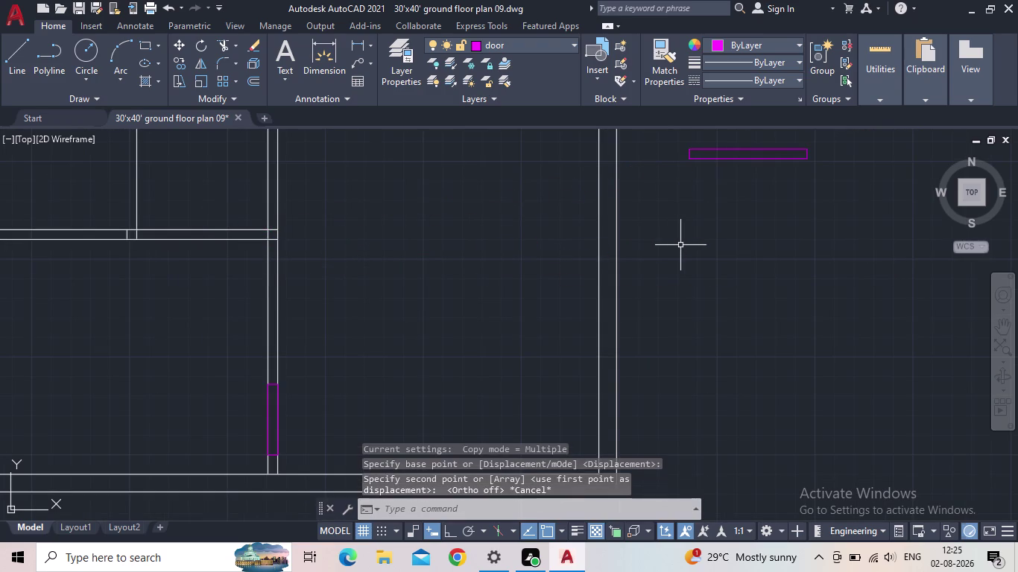
Draw a new 5-inch by 4-foot door rectangle with RECTANG Dimensions.
middle_drag(685, 243, 623, 248)
key(r)
key(e)
key(c)
key(space)
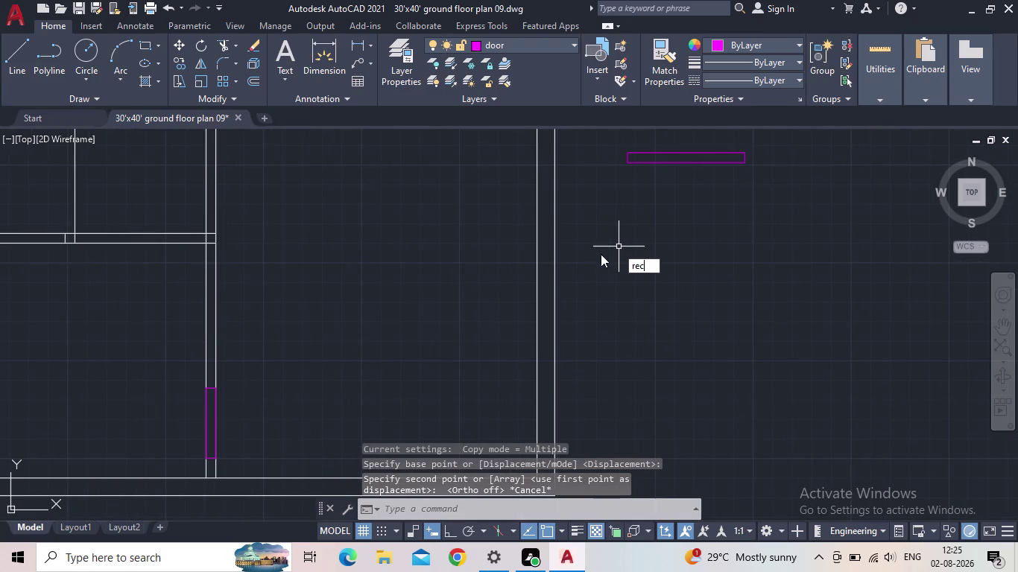
click(656, 239)
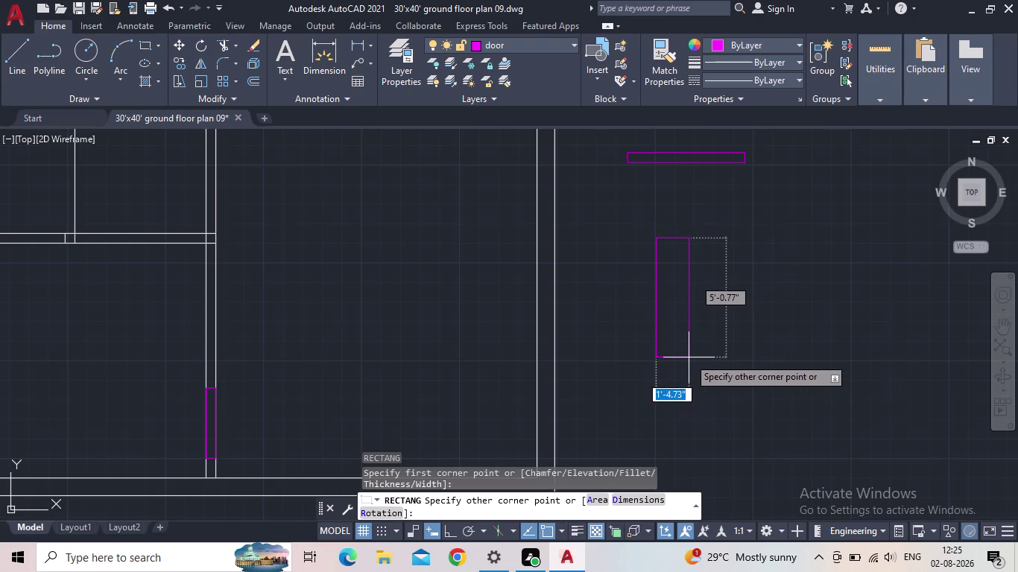
key(d)
key(Return)
text(5)
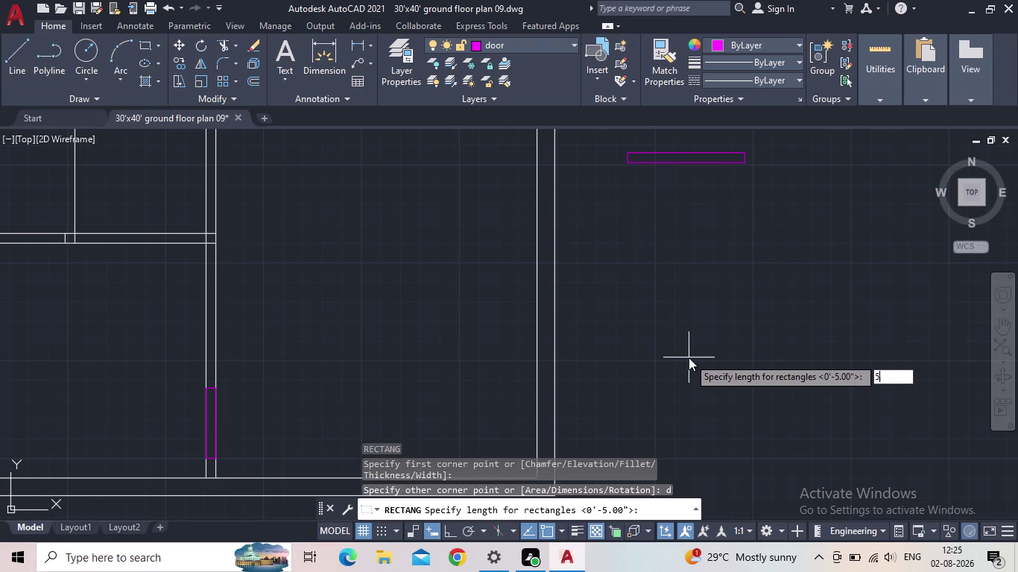
text(")
key(Return)
key(4)
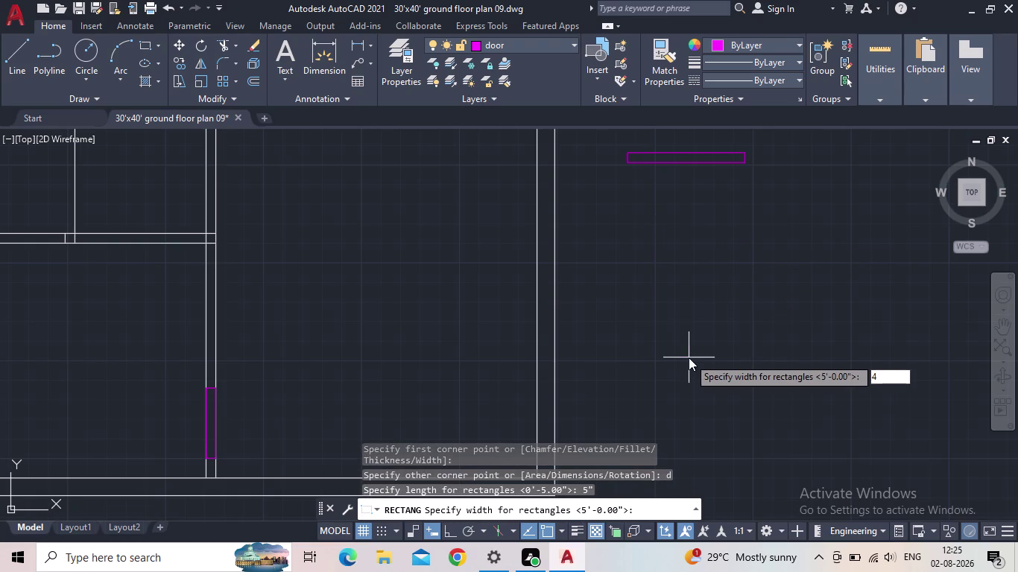
key(apostrophe)
key(Return)
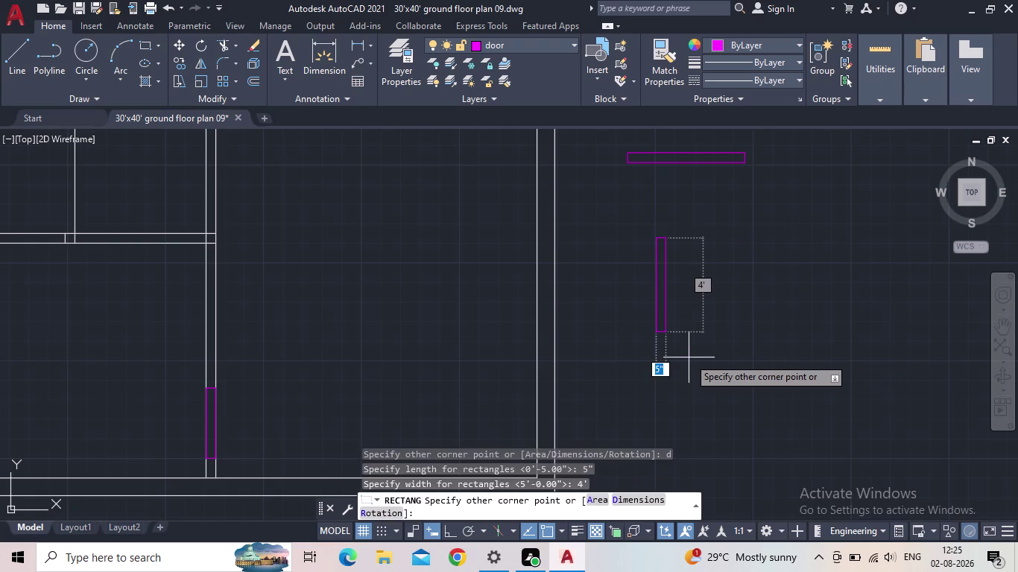
click(688, 358)
key(Escape)
Rotate the new 4-foot rectangle 90 degrees so it lies horizontal.
click(696, 344)
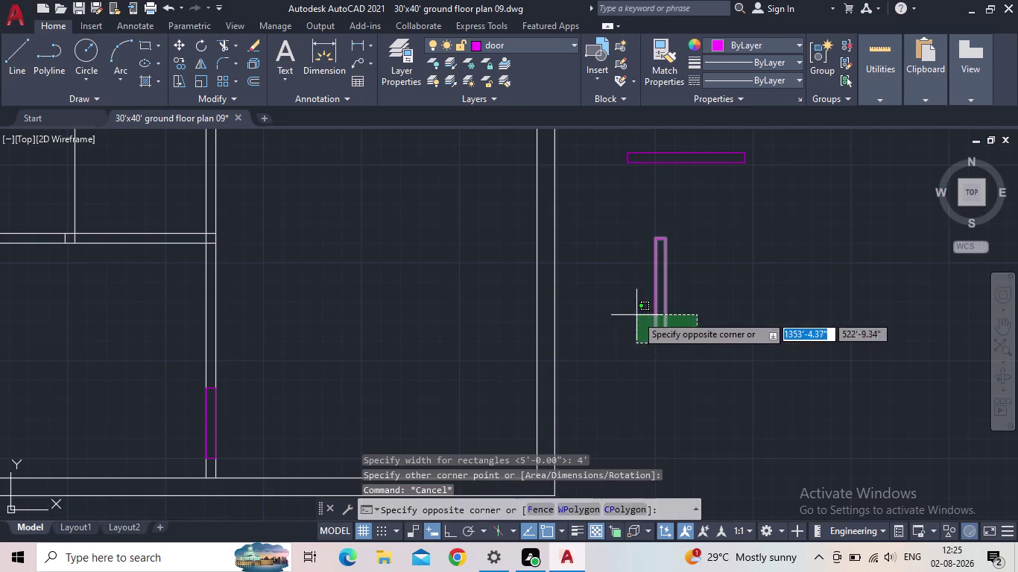
click(637, 315)
key(r)
key(o)
key(Return)
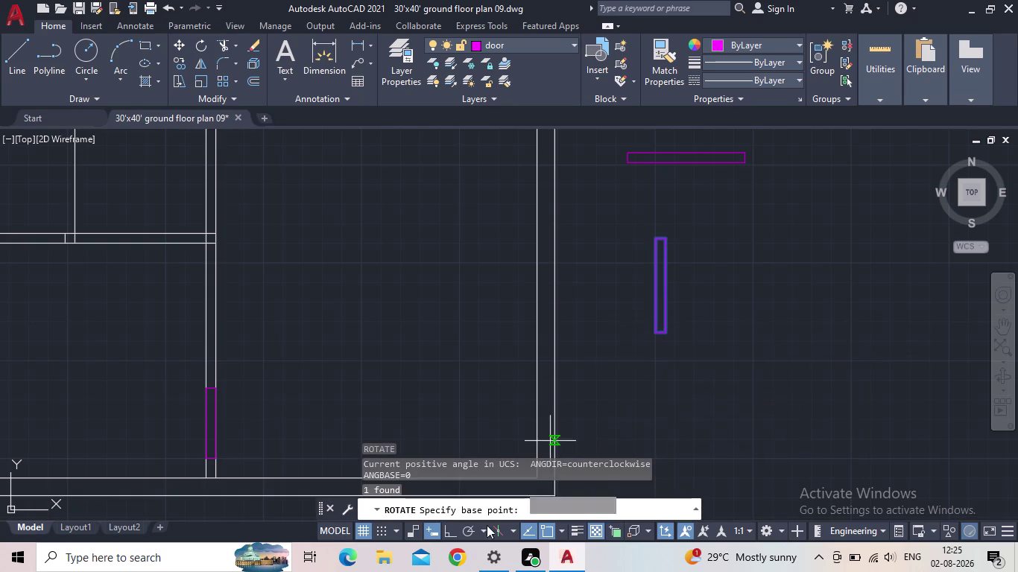
click(445, 526)
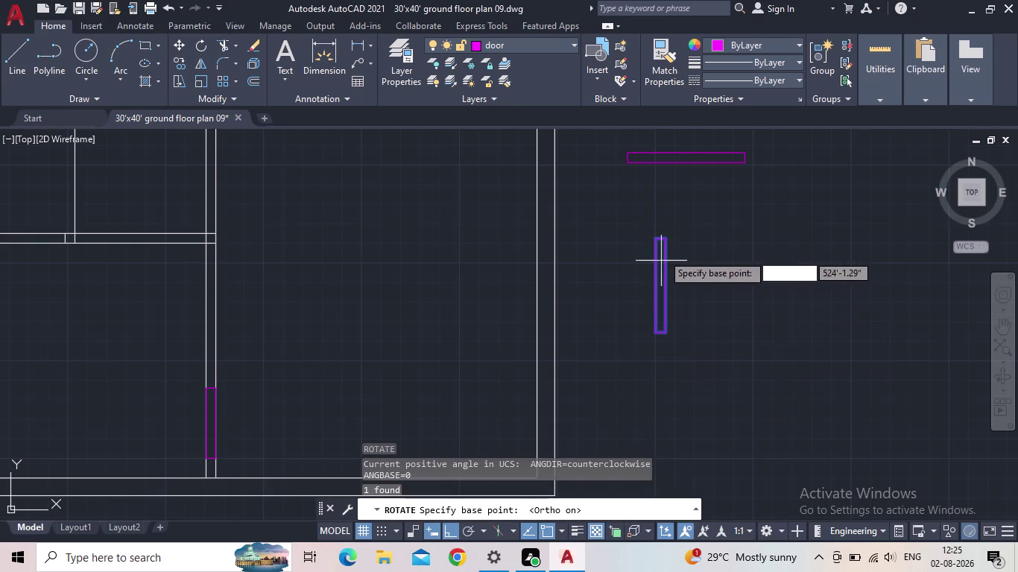
click(667, 239)
click(716, 376)
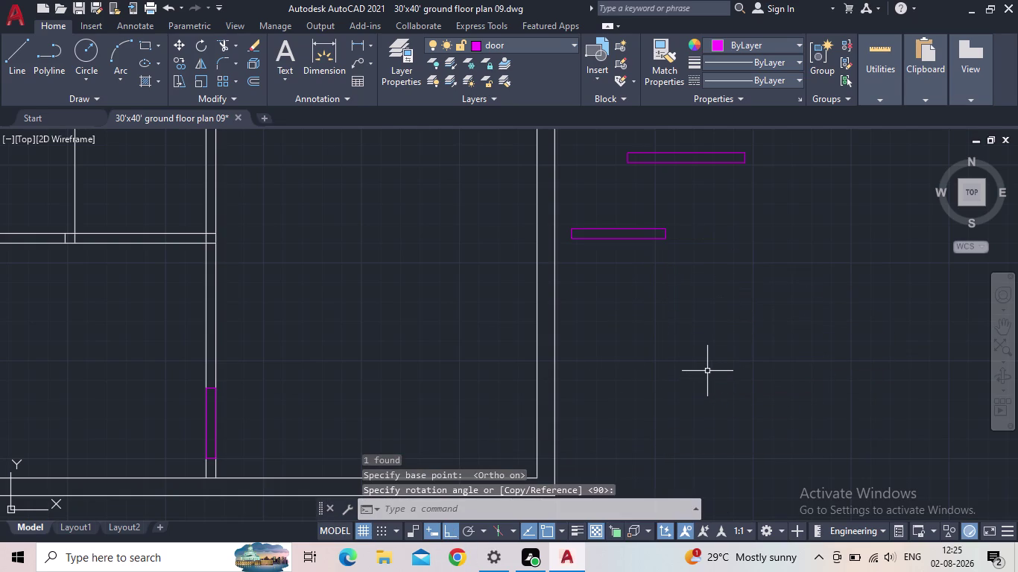
key(Escape)
Move the horizontal rectangle into the horizontal interior wall opening with Ortho off.
drag(692, 361, 694, 339)
click(609, 207)
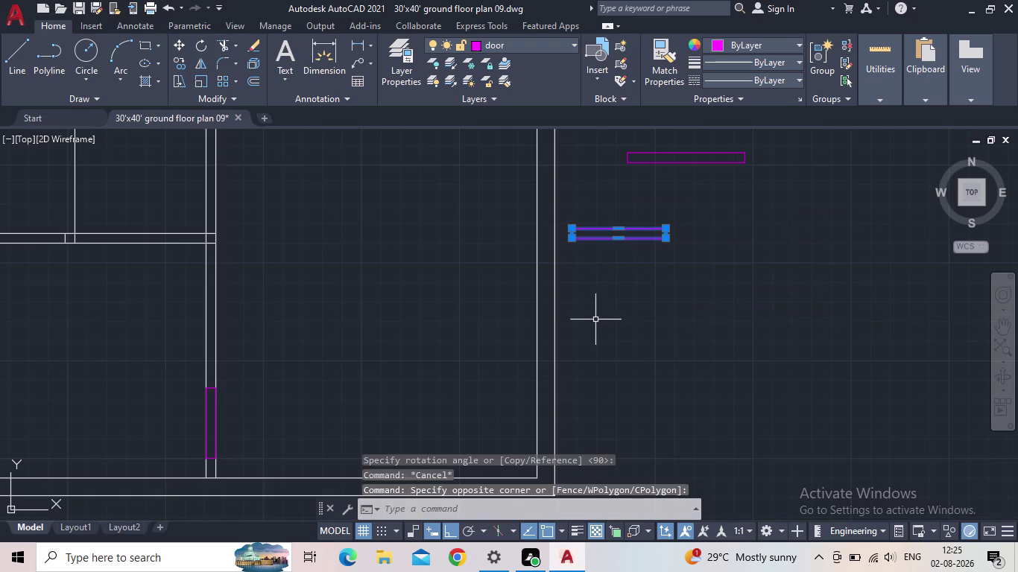
key(m)
key(Return)
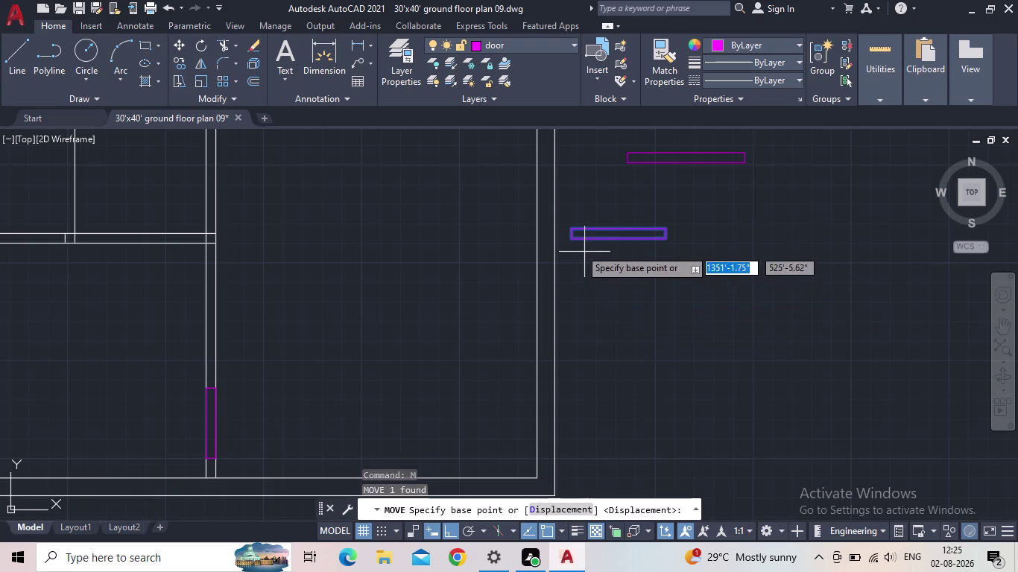
click(569, 240)
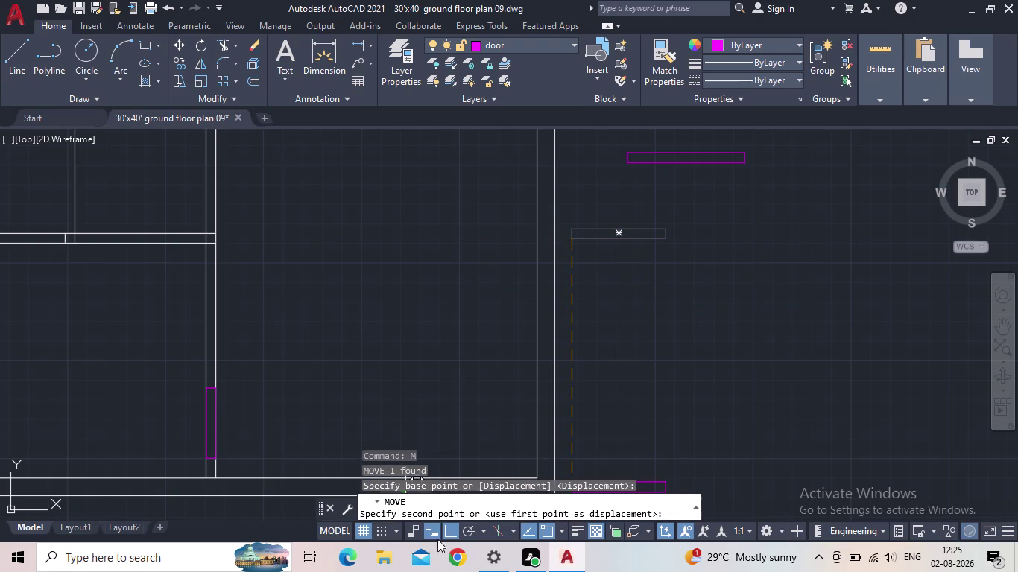
click(451, 532)
middle_drag(276, 306, 475, 285)
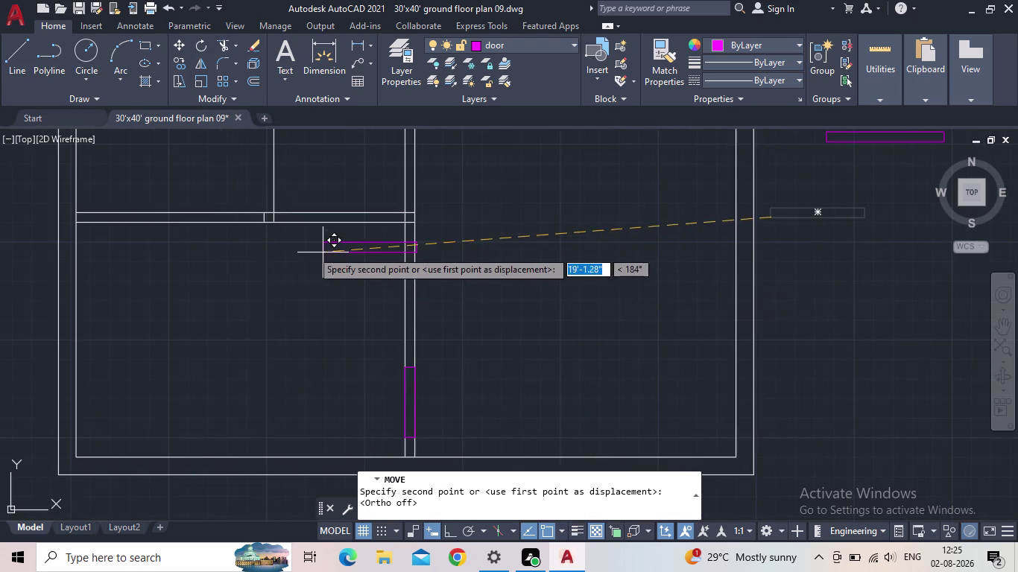
scroll(up, 3)
scroll(up, 3)
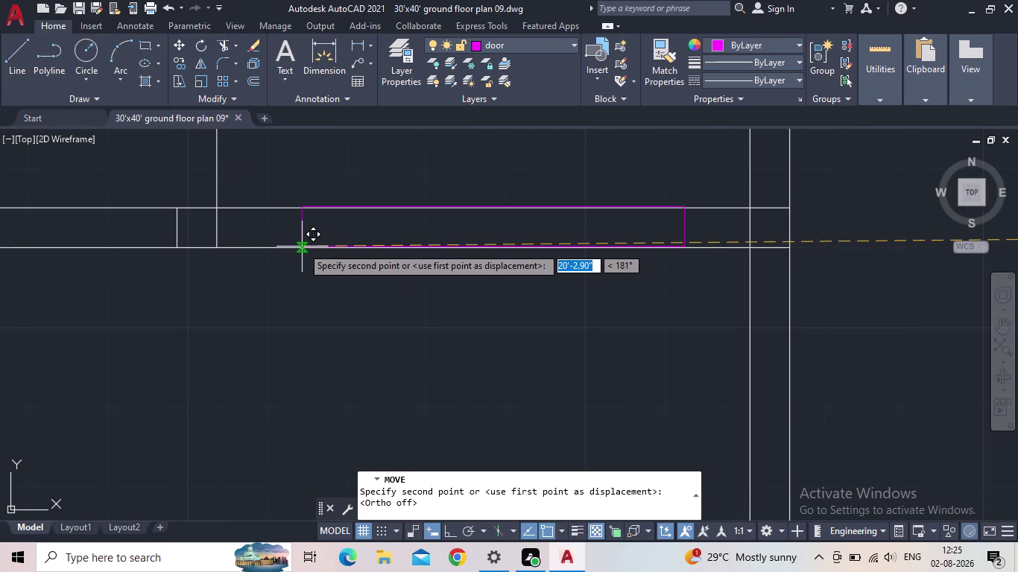
click(302, 248)
scroll(down, 3)
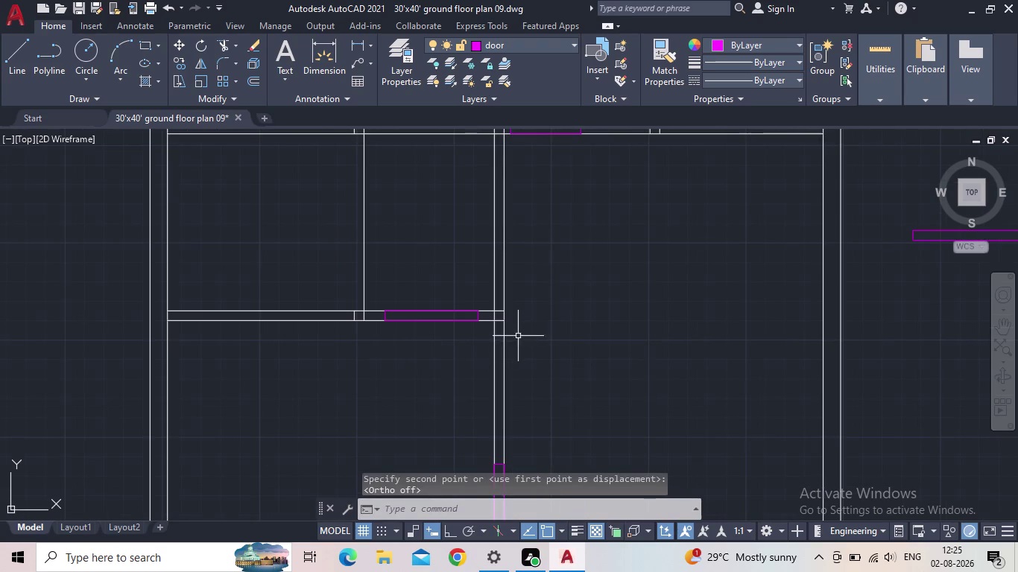
Delete the spare horizontal door rectangle outside the plan, then recenter on the floor plan.
scroll(down, 3)
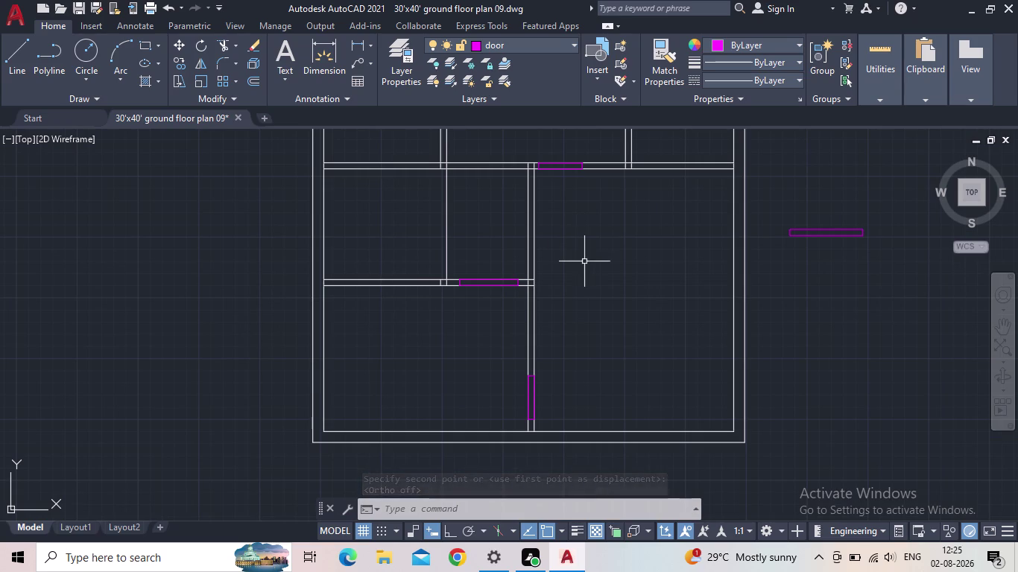
middle_drag(584, 261, 441, 291)
click(690, 284)
click(671, 246)
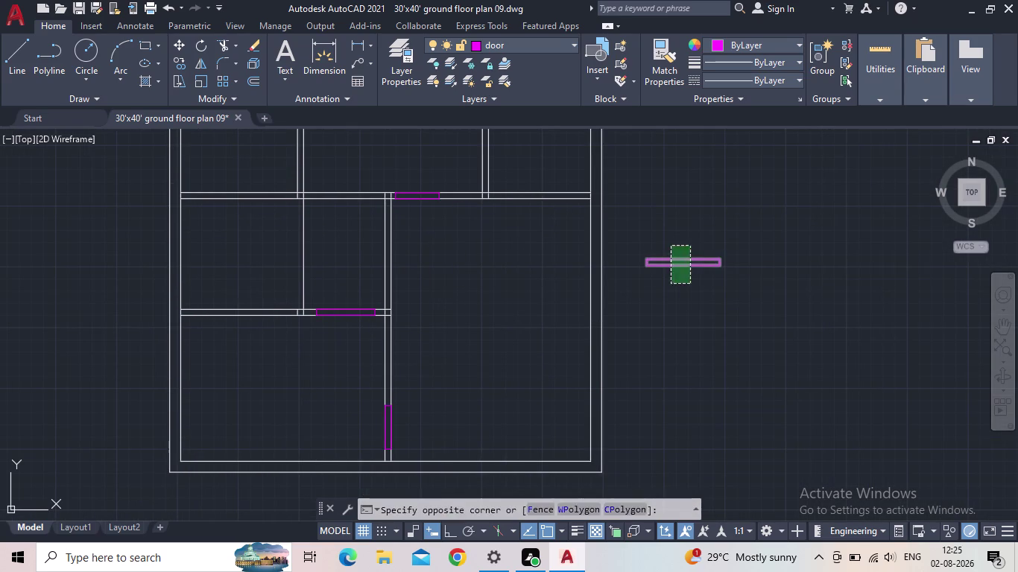
key(Delete)
scroll(down, 3)
middle_drag(692, 247, 568, 302)
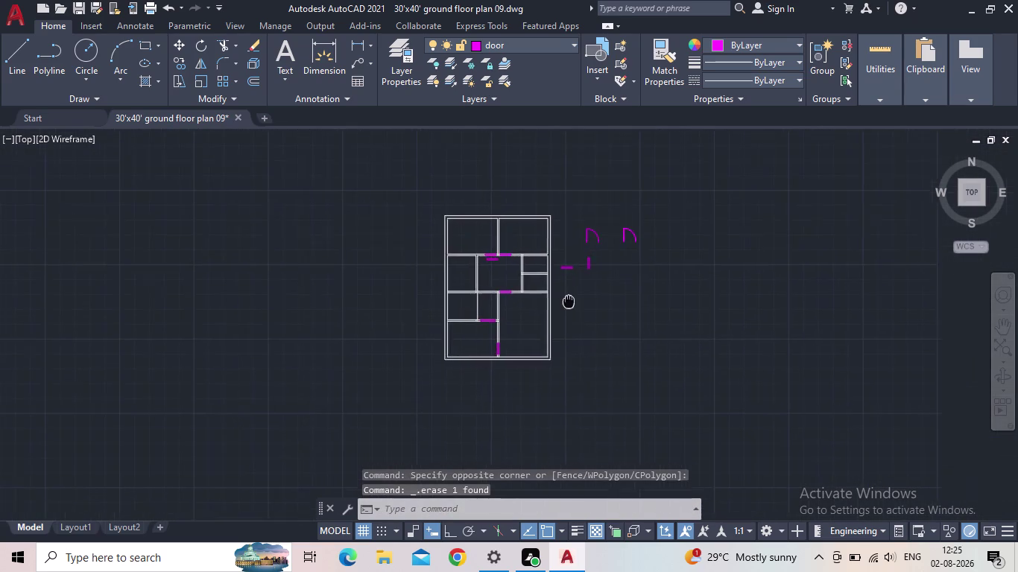
scroll(up, 3)
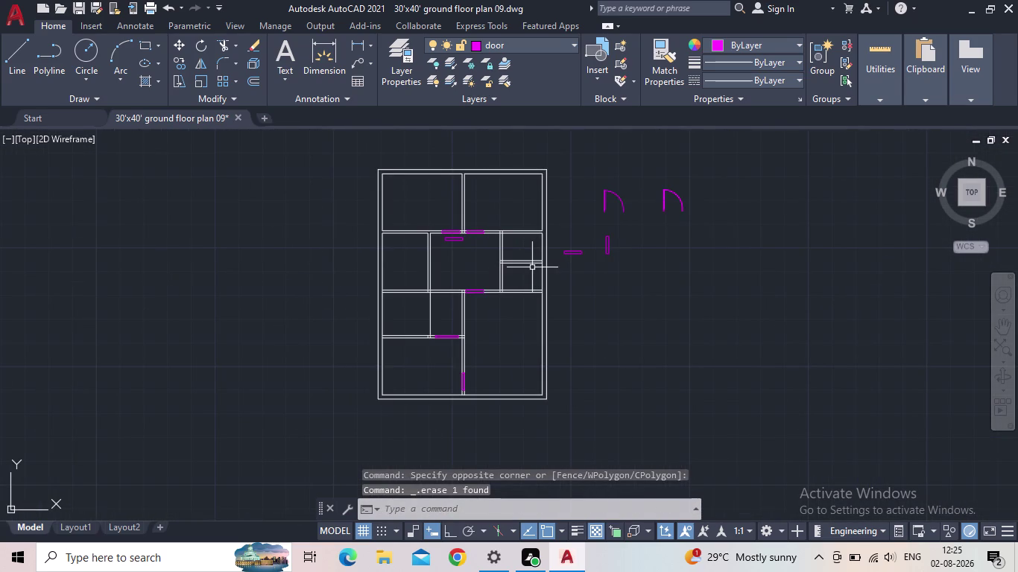
scroll(up, 3)
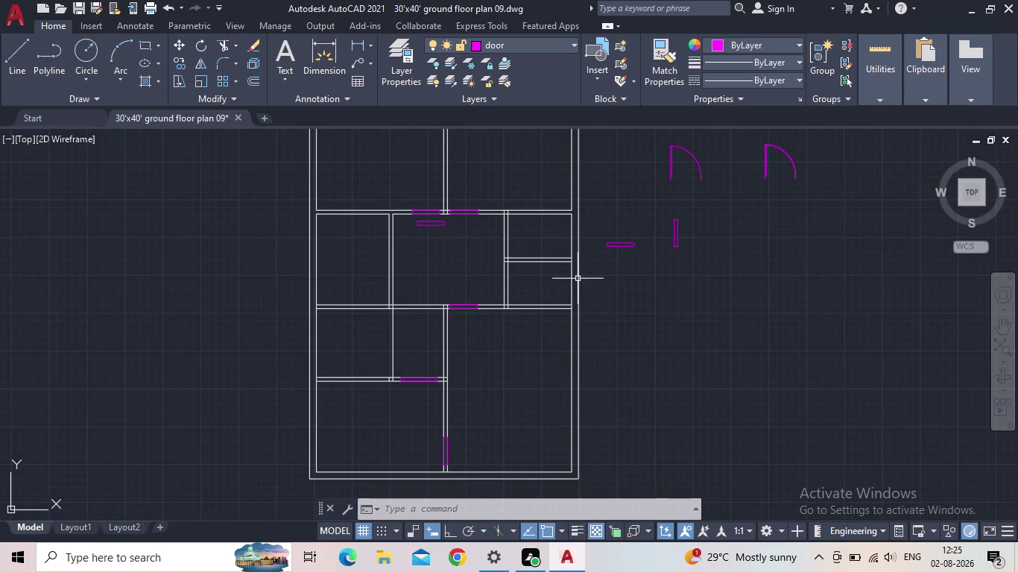
middle_drag(582, 278, 539, 277)
Draw a new 5-inch by 2'6" door rectangle right of the plan.
key(r)
key(e)
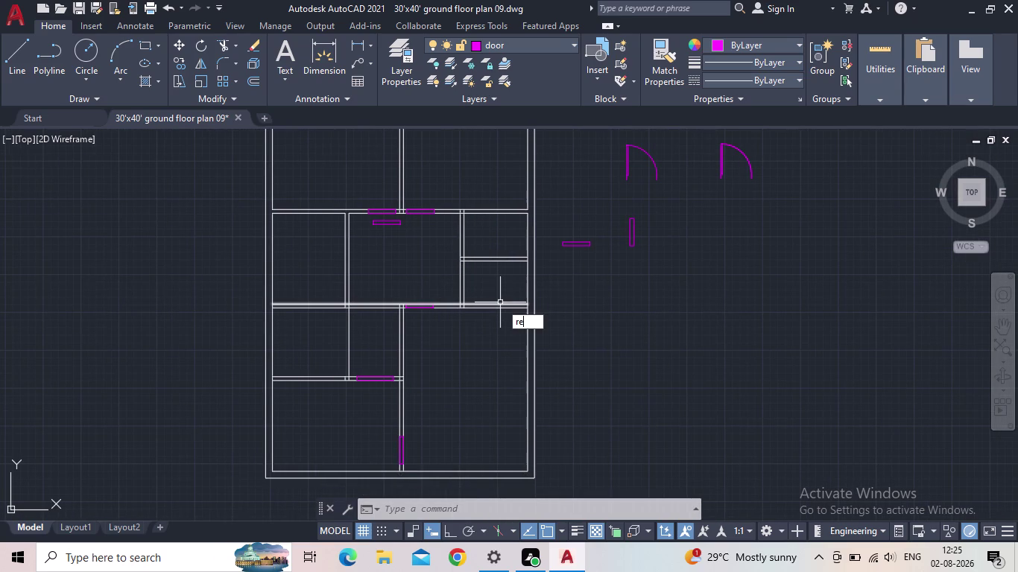
key(c)
key(Return)
click(628, 296)
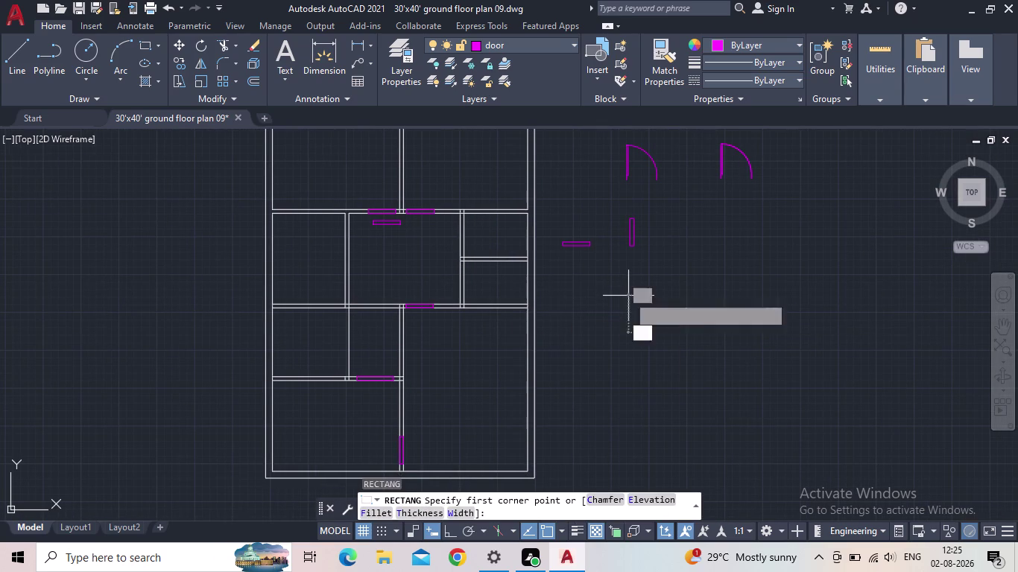
key(d)
key(Return)
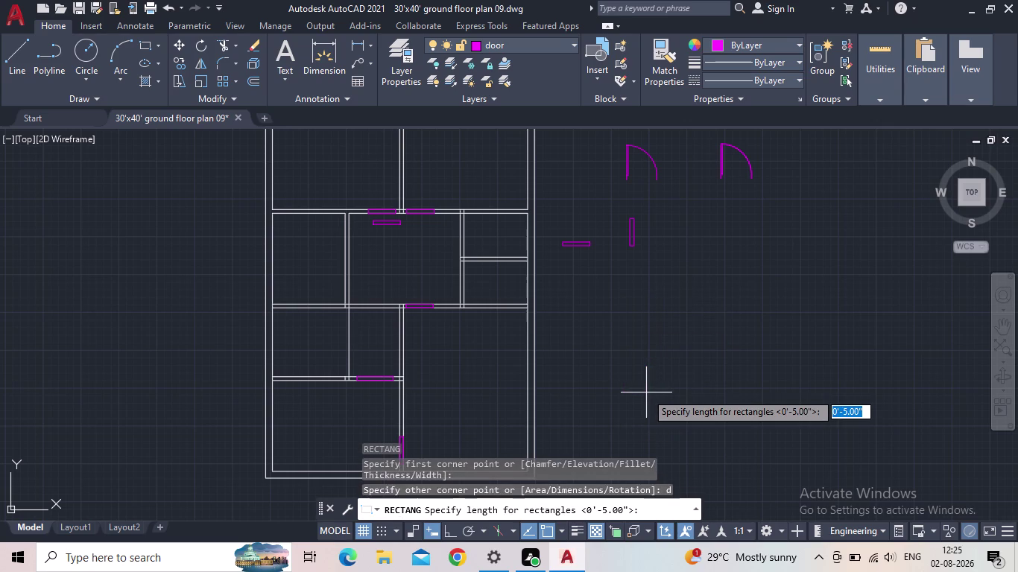
text(5)
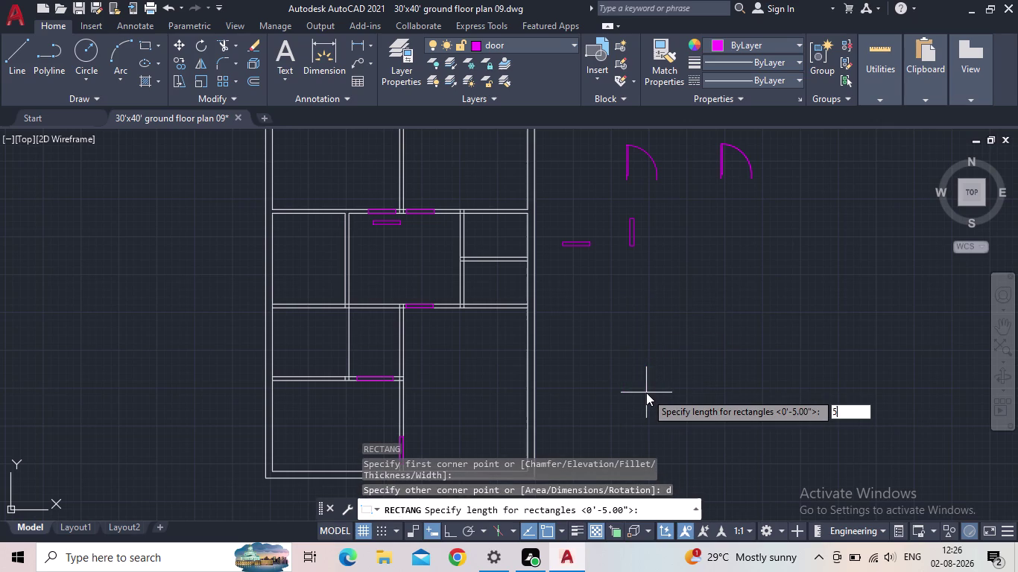
text(")
key(Return)
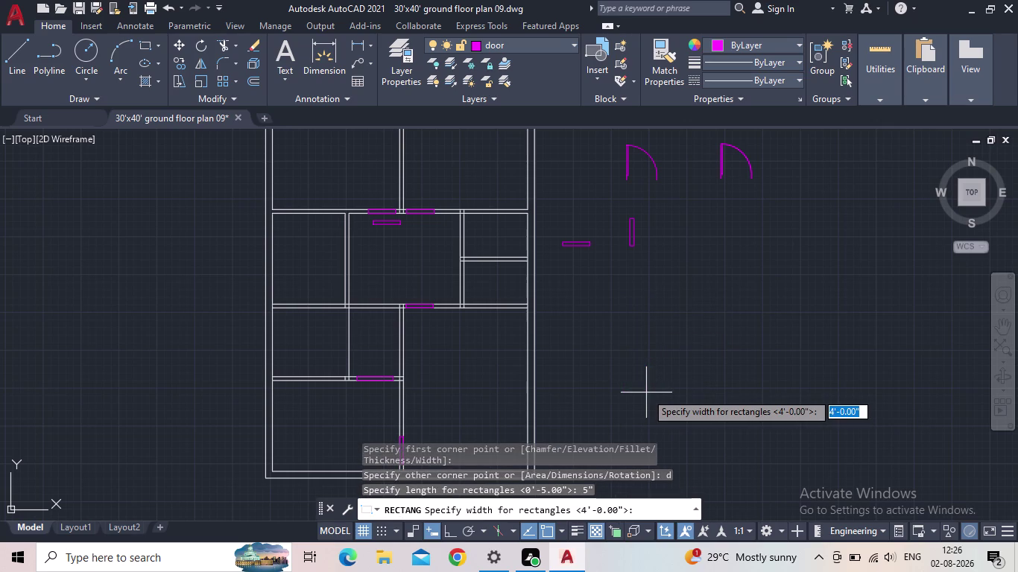
text(2'6)
key(shift+quotedbl)
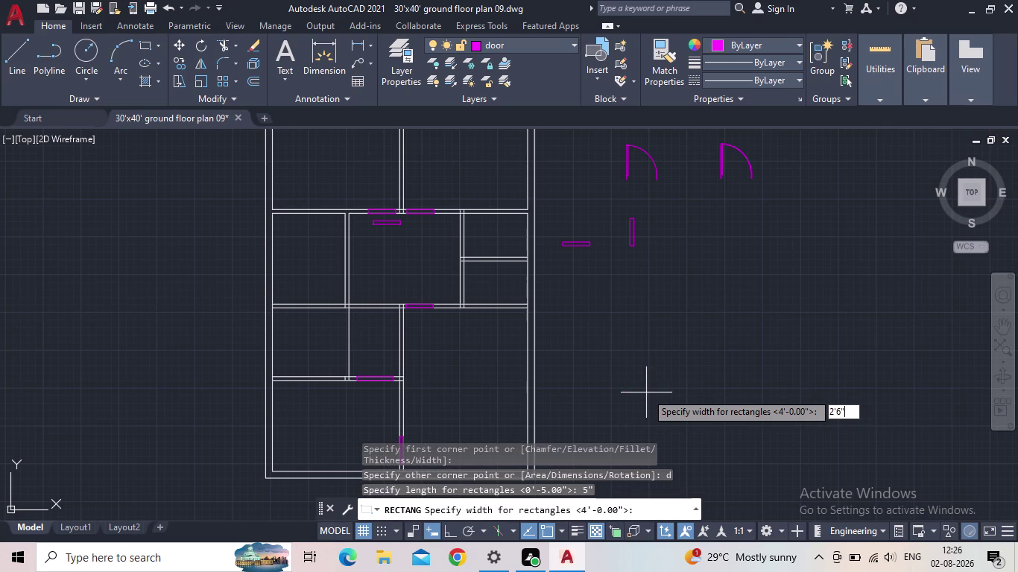
key(Return)
click(646, 393)
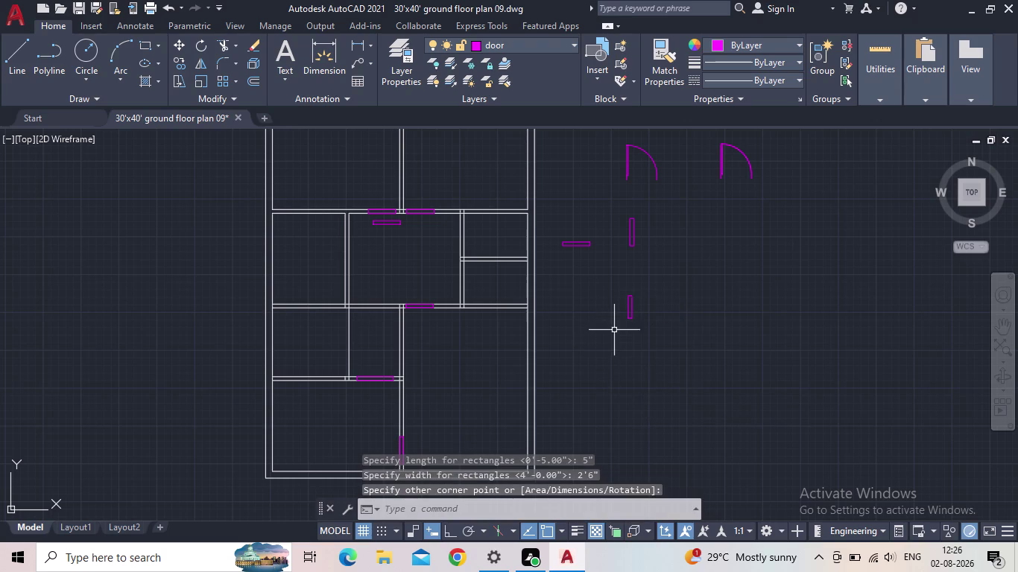
Copy the 2'6" rectangle to a spot further right.
scroll(up, 3)
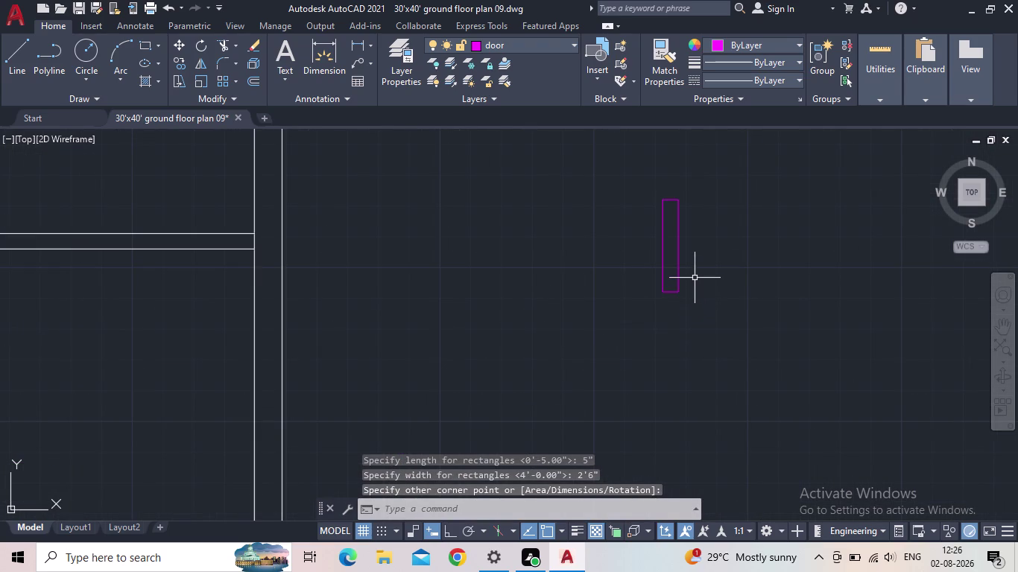
scroll(down, 3)
drag(705, 290, 686, 280)
click(641, 199)
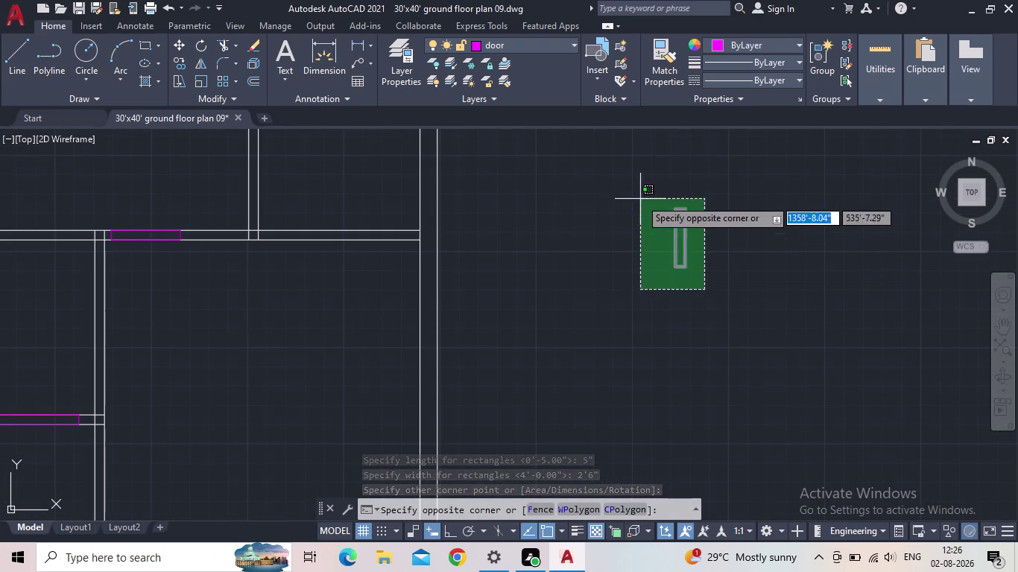
click(449, 533)
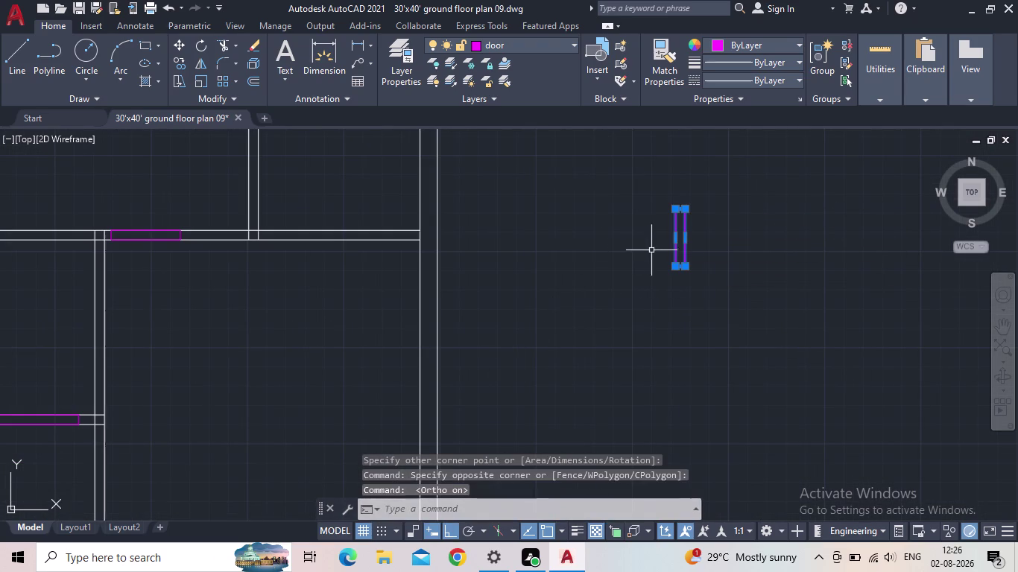
key(c)
key(o)
key(Return)
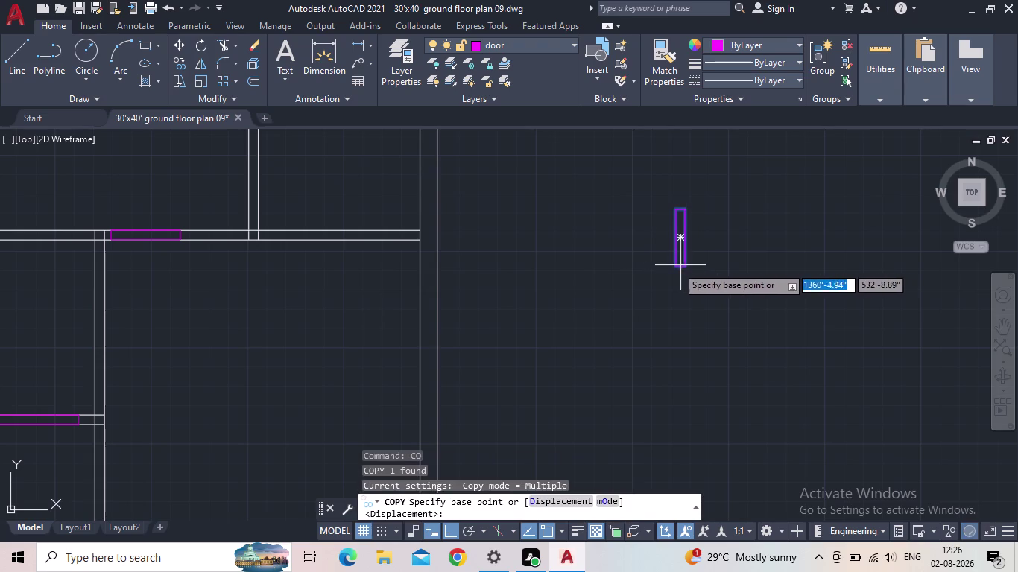
click(673, 267)
click(784, 266)
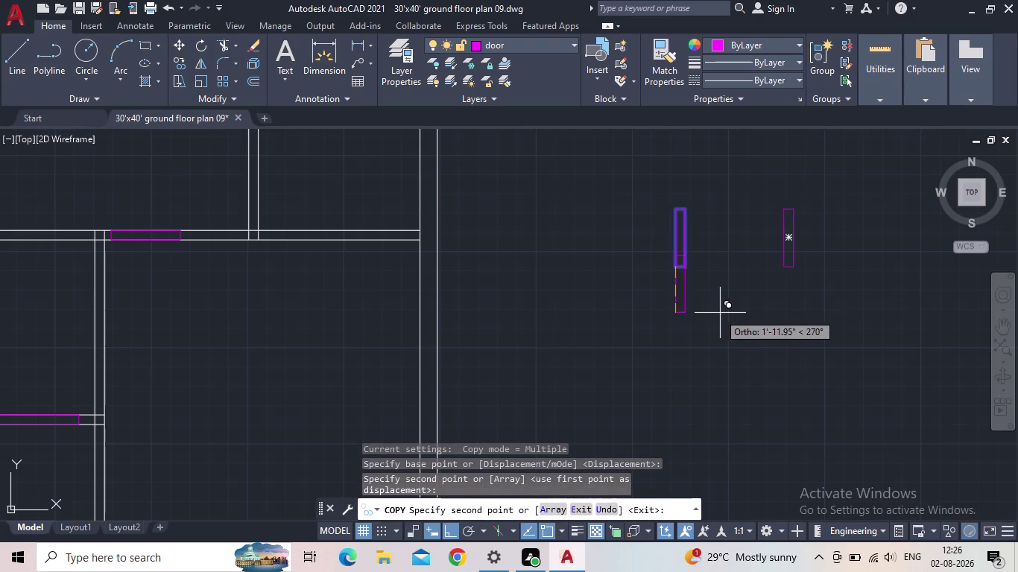
key(Escape)
Select the vertical door rectangle and rotate it about its lower end.
click(679, 271)
drag(714, 267, 702, 263)
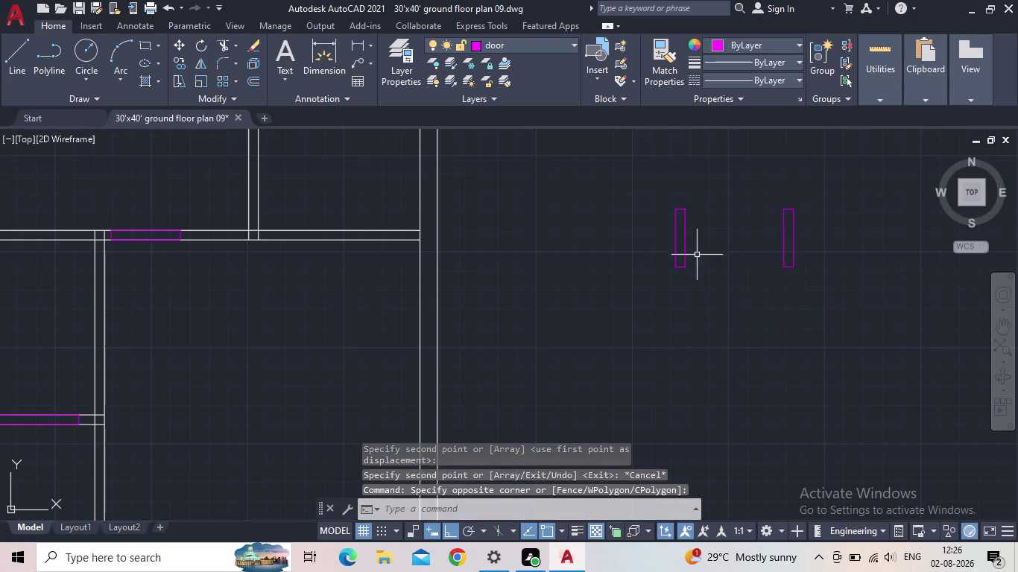
click(696, 252)
click(623, 217)
key(r)
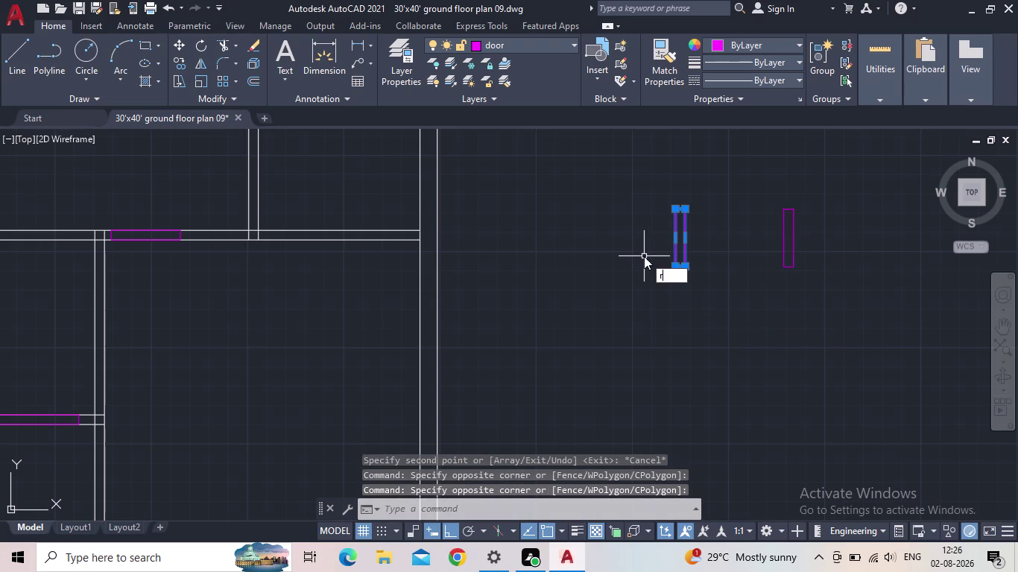
key(o)
key(Return)
click(675, 266)
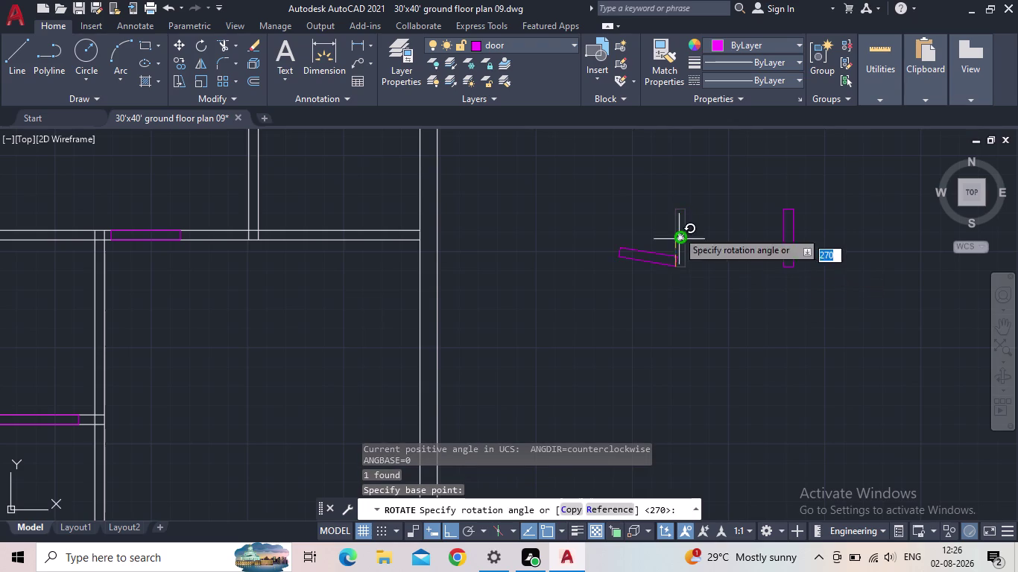
click(635, 196)
Complete the quarter-turn so the 2'6" rectangle lies horizontal beside its copy.
key(Escape)
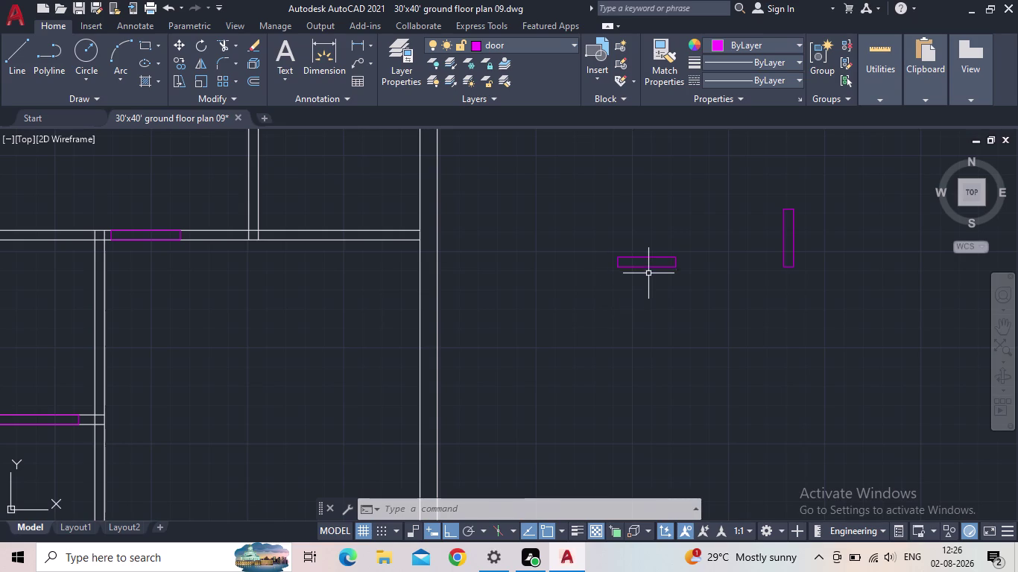
Copy the horizontal 2'6" door rectangle into a horizontal wall opening.
drag(648, 274, 639, 275)
click(614, 255)
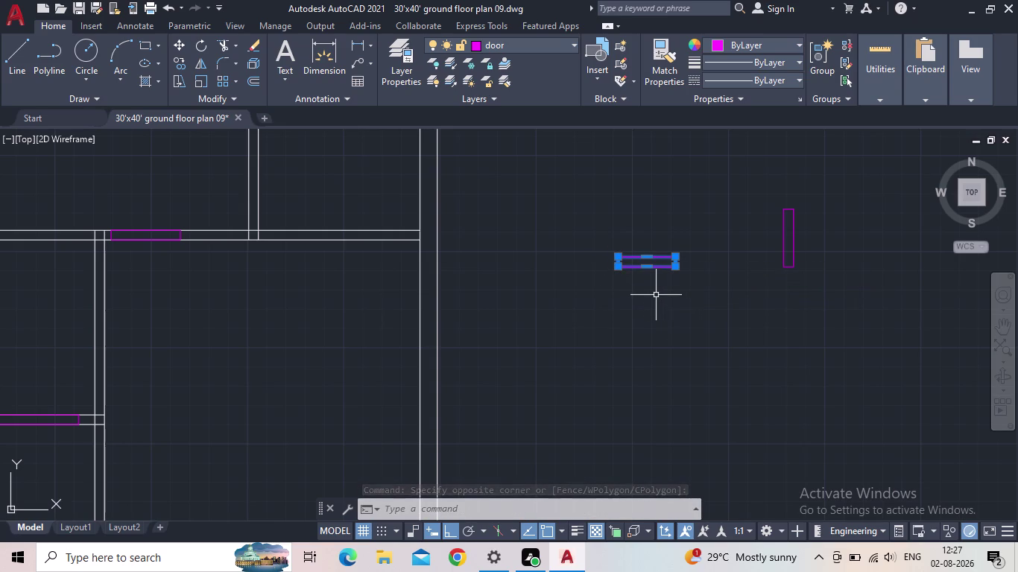
key(c)
key(o)
key(Return)
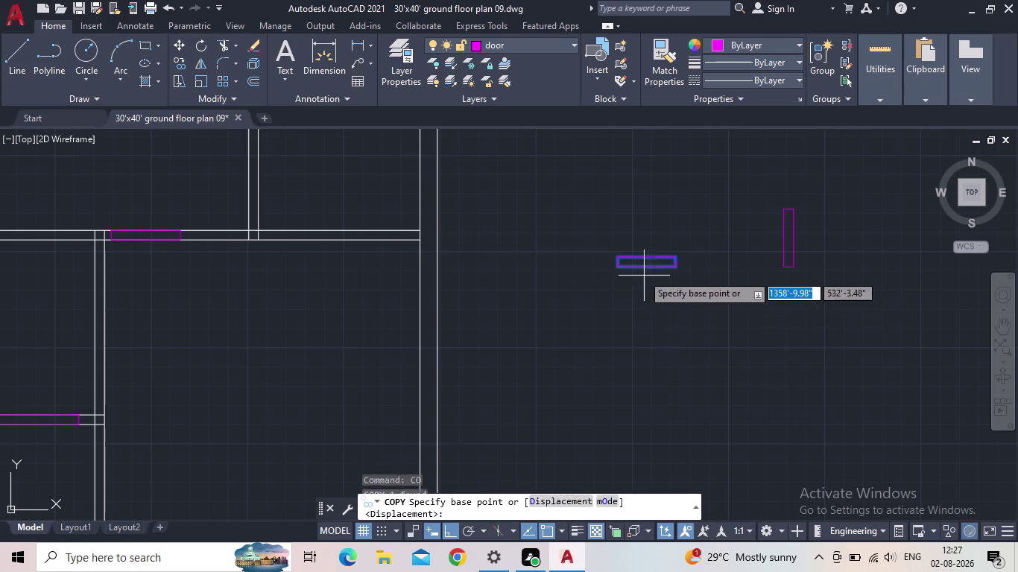
click(617, 268)
middle_drag(419, 264, 518, 215)
scroll(down, 3)
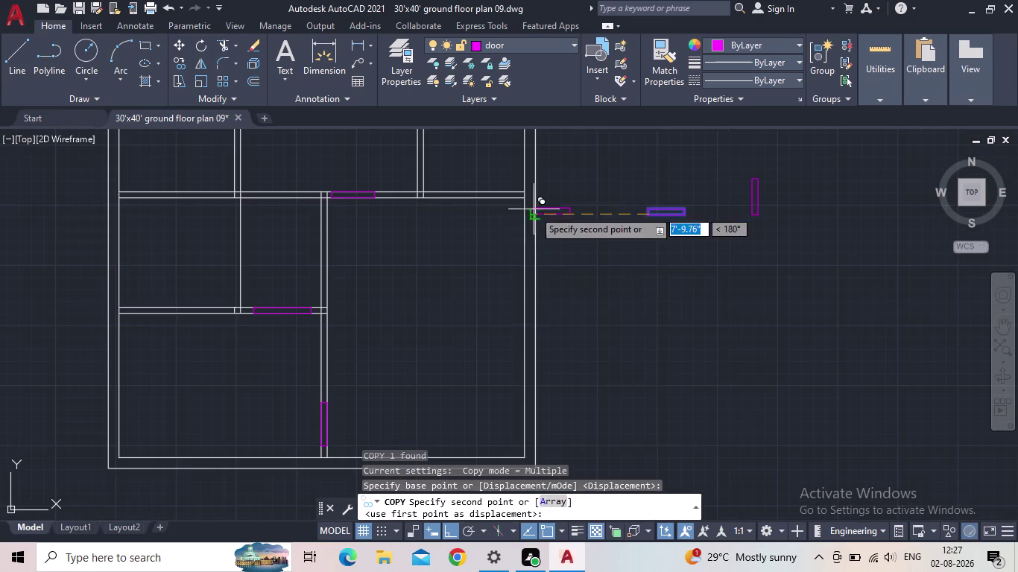
click(447, 530)
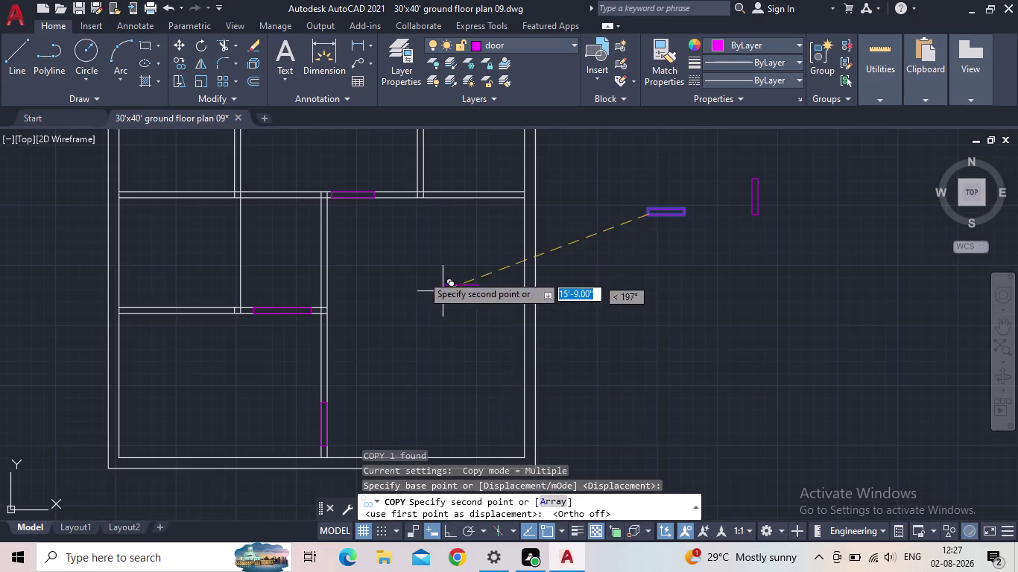
Place another copy at a second horizontal wall opening corner, then end COPY.
middle_drag(420, 257, 396, 417)
scroll(up, 3)
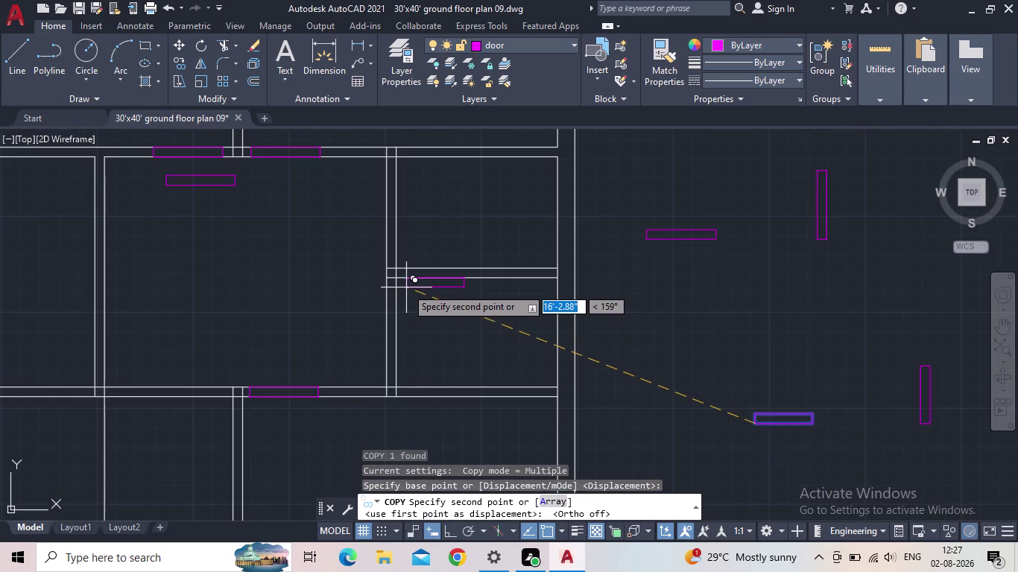
scroll(up, 3)
scroll(up, 3)
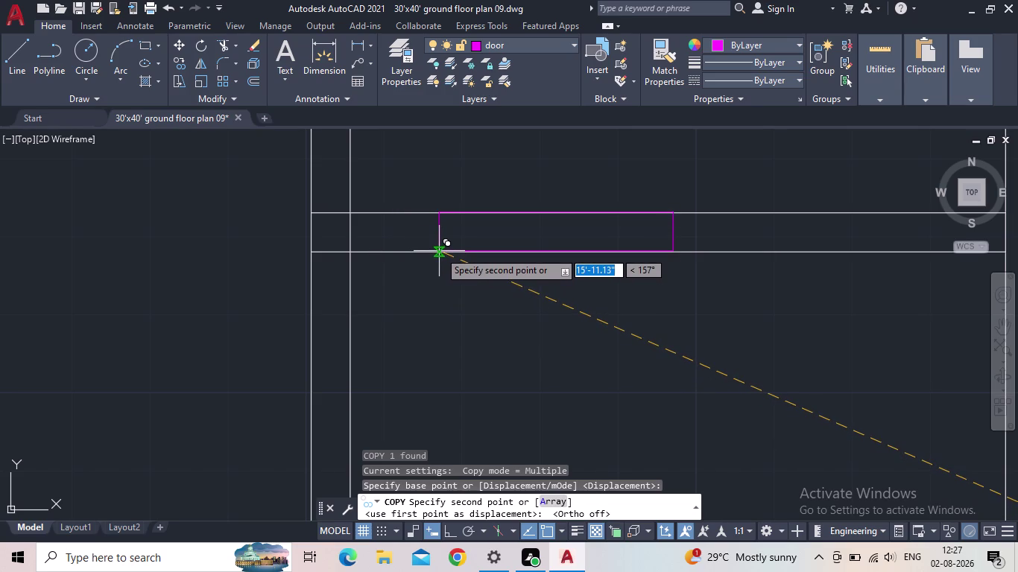
click(438, 253)
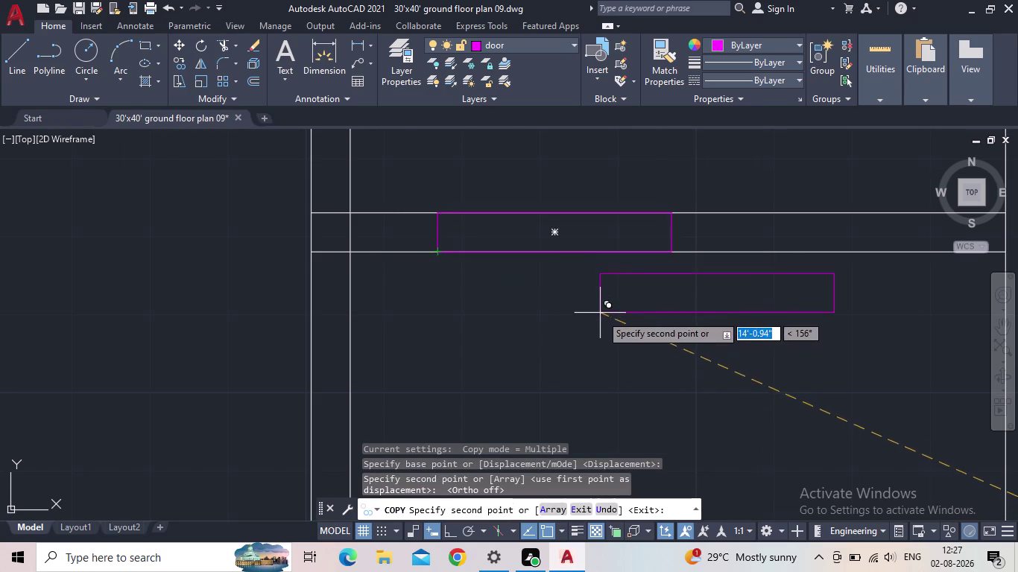
scroll(down, 3)
middle_drag(598, 296, 558, 253)
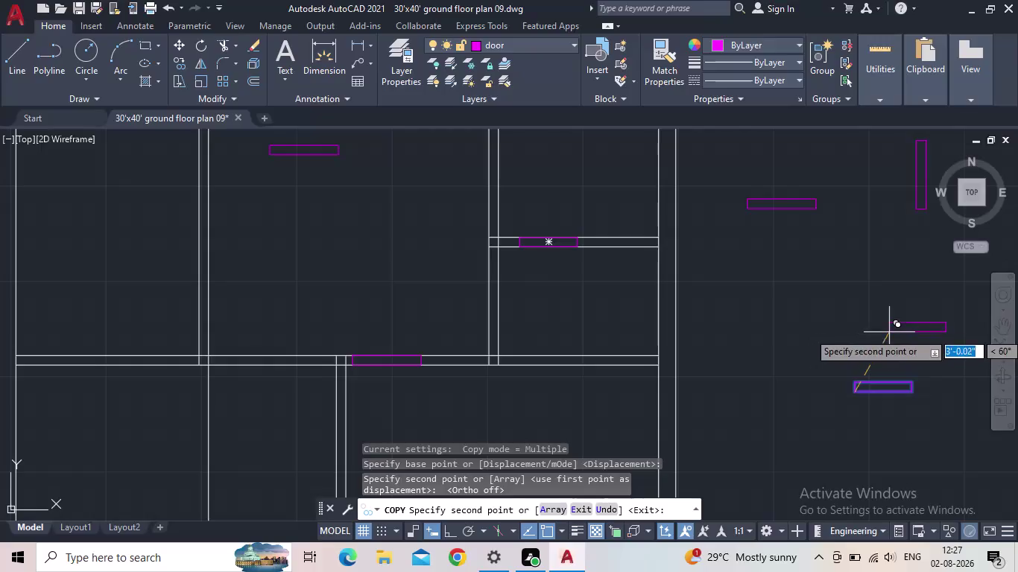
middle_drag(884, 321, 680, 305)
key(Escape)
Move the vertical door rectangle by its lower end into the interior vertical wall opening.
drag(854, 377, 827, 371)
click(783, 326)
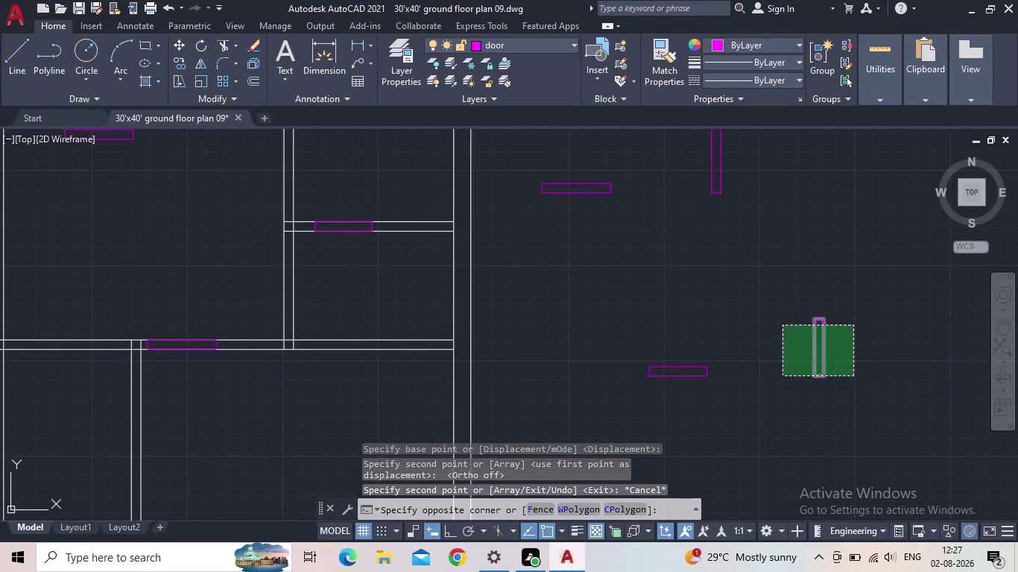
key(m)
key(Return)
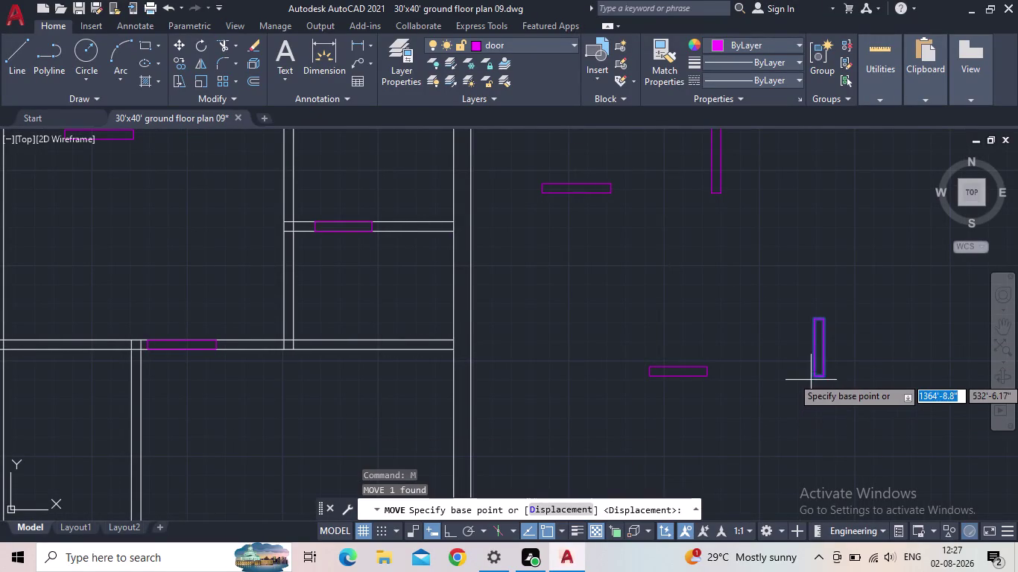
click(815, 381)
middle_drag(294, 329, 319, 322)
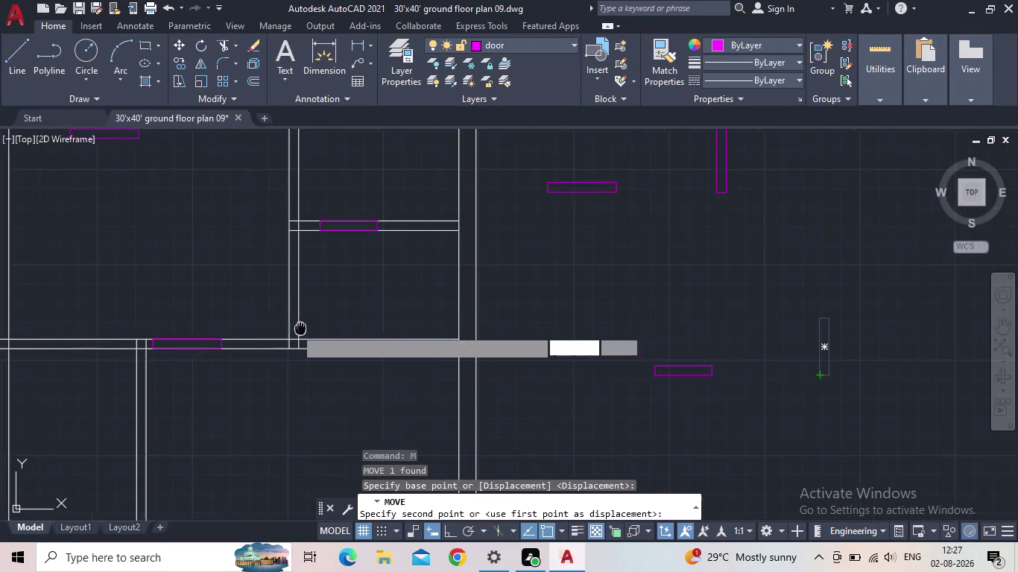
middle_drag(318, 322, 480, 300)
scroll(down, 3)
scroll(up, 3)
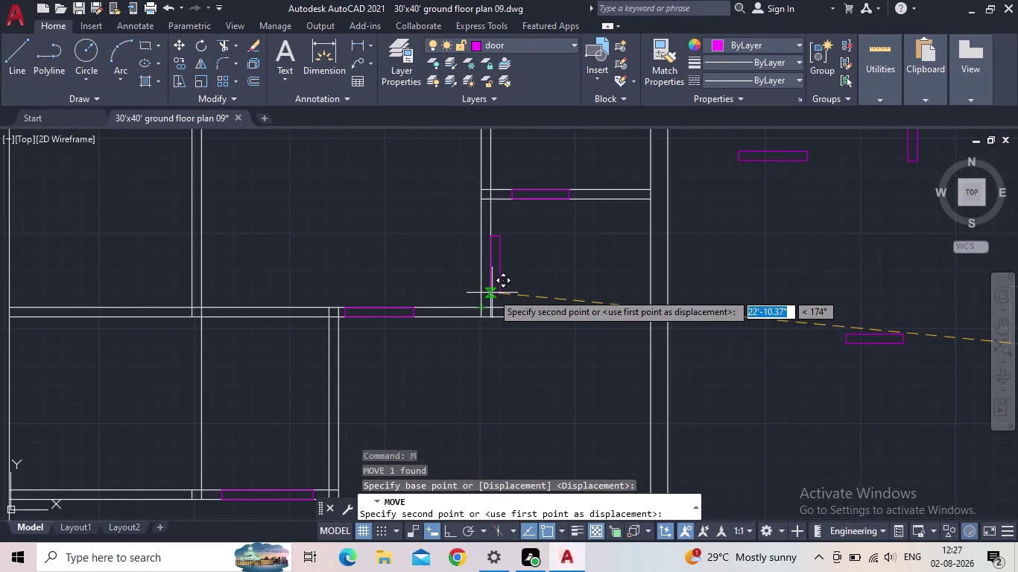
scroll(up, 3)
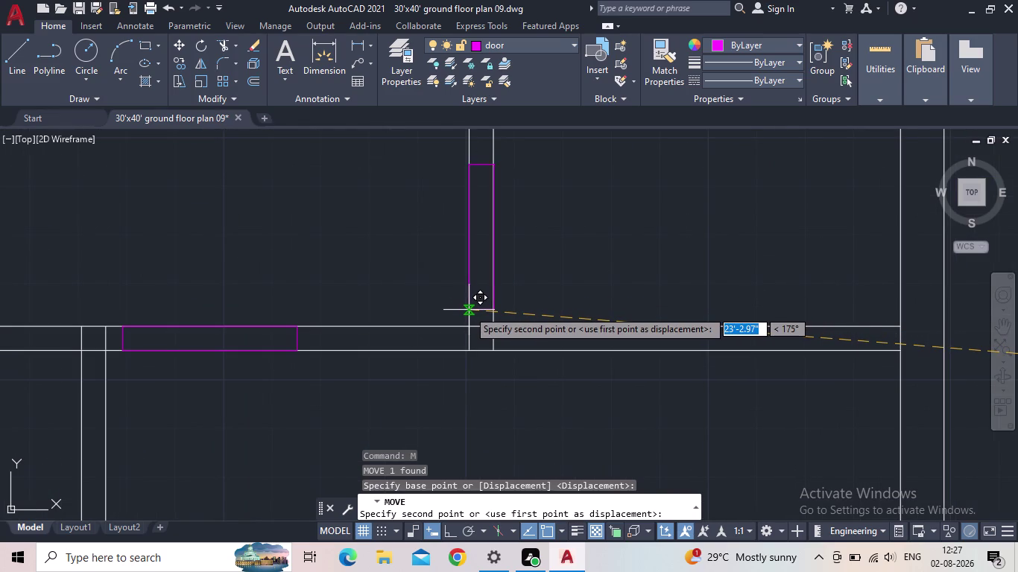
scroll(up, 3)
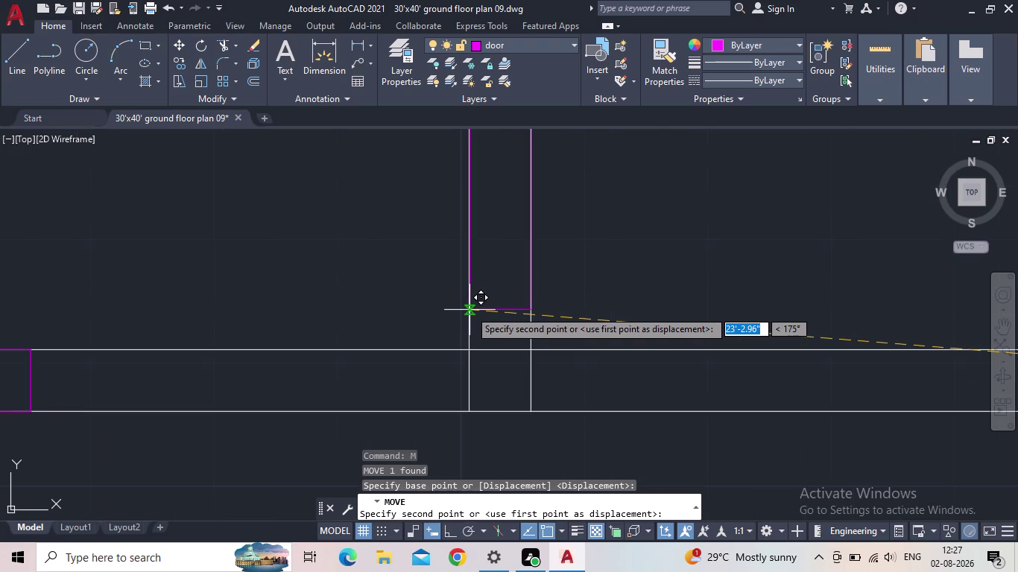
click(468, 310)
Zoom out to the whole plan and window-select the rectangles right of it.
scroll(down, 3)
scroll(down, 3)
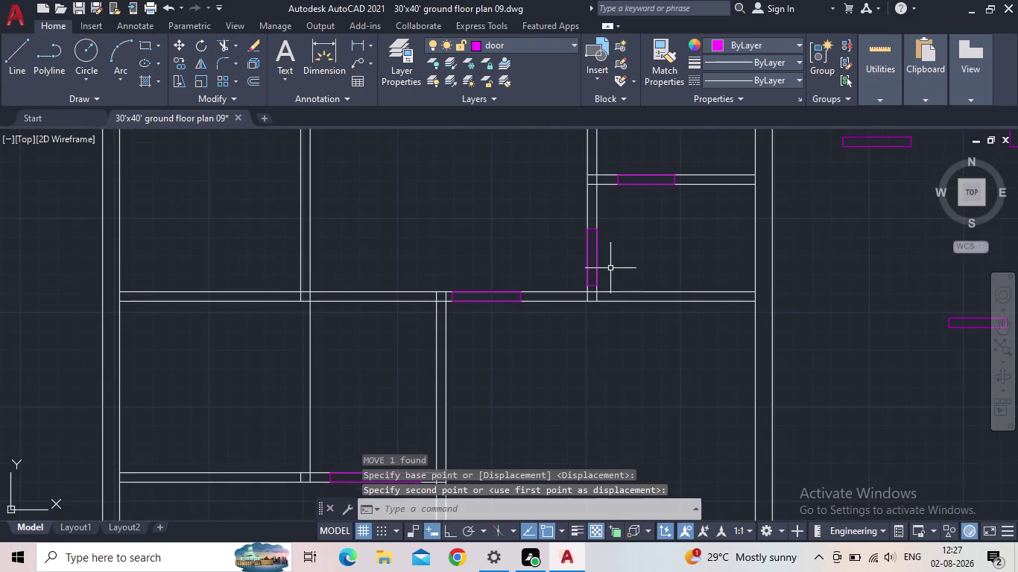
middle_drag(618, 254, 540, 296)
scroll(down, 3)
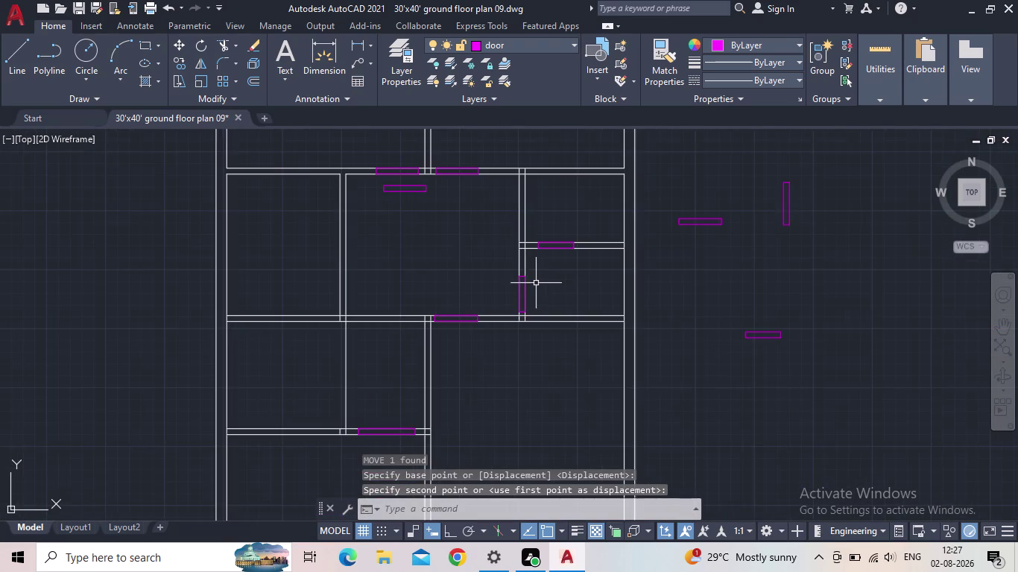
middle_drag(550, 277, 476, 316)
scroll(down, 3)
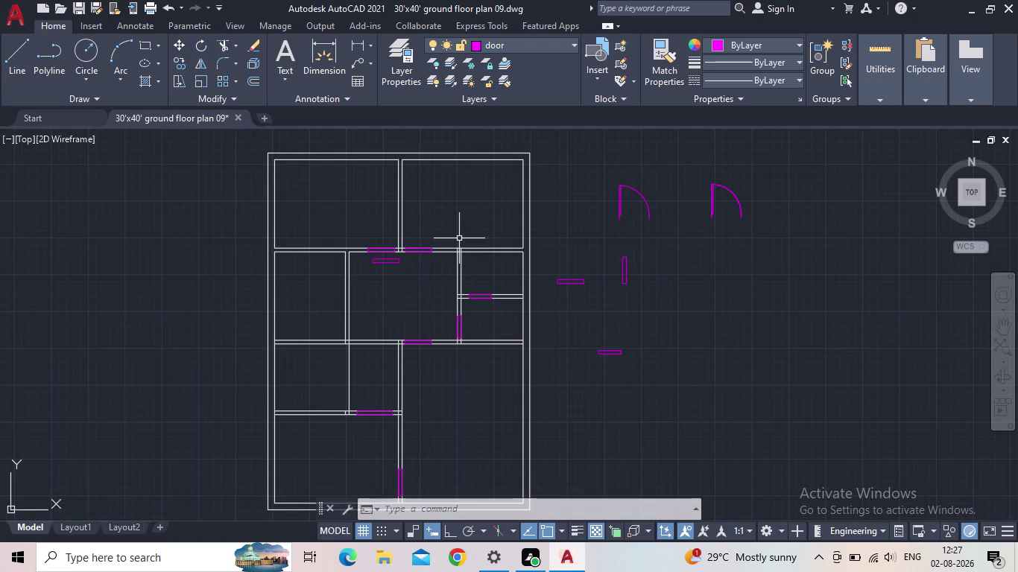
click(636, 297)
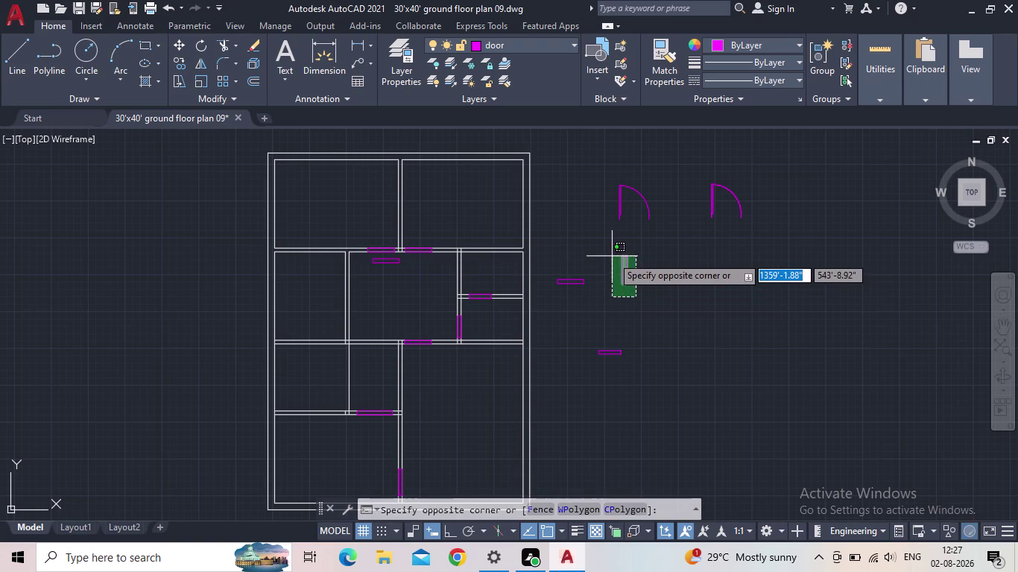
click(620, 303)
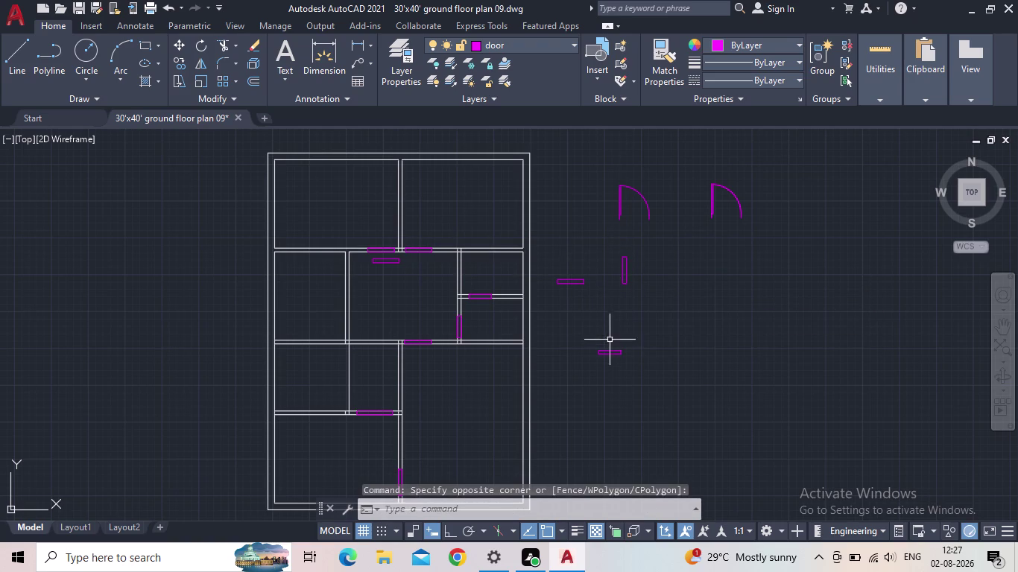
scroll(up, 3)
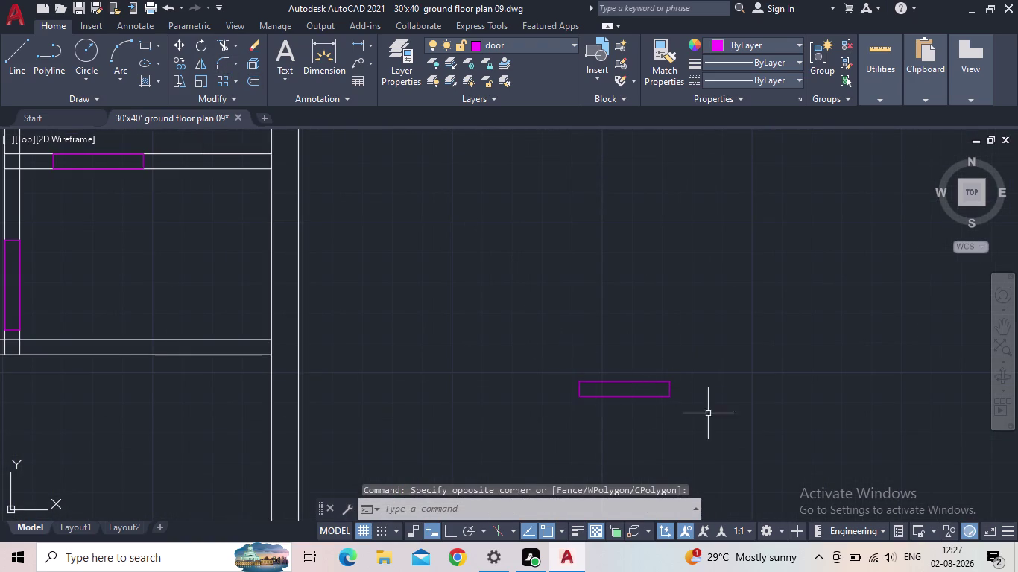
scroll(down, 3)
click(144, 47)
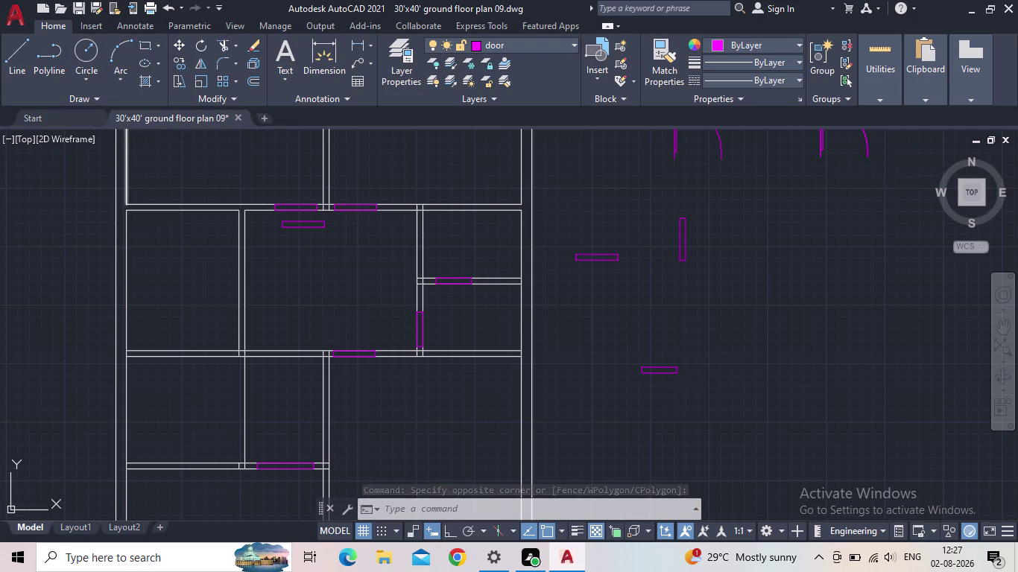
middle_drag(601, 339, 881, 305)
Draw a 9-inch by 3-foot door rectangle to the left of the plan.
drag(199, 252, 204, 261)
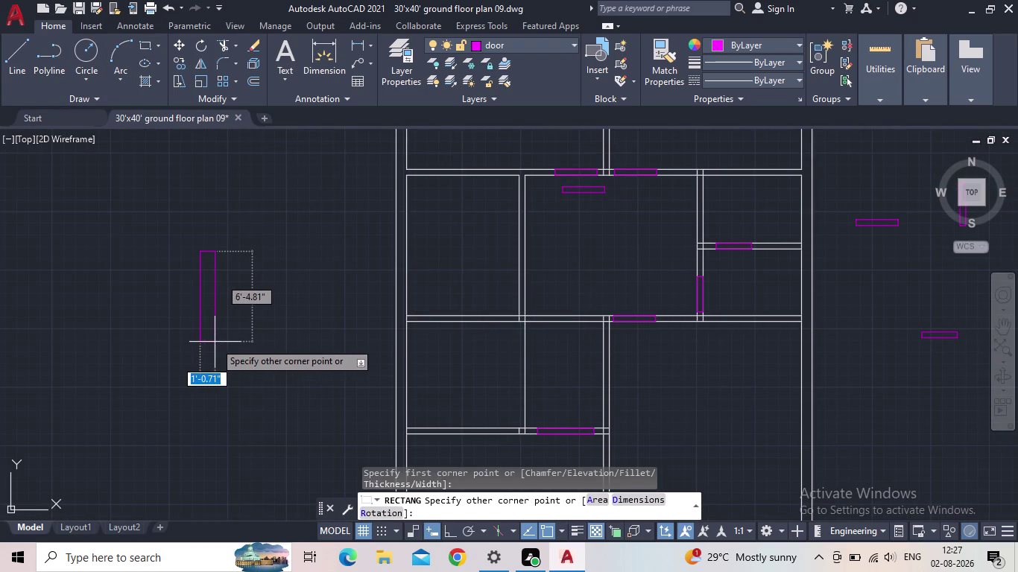
key(d)
key(Return)
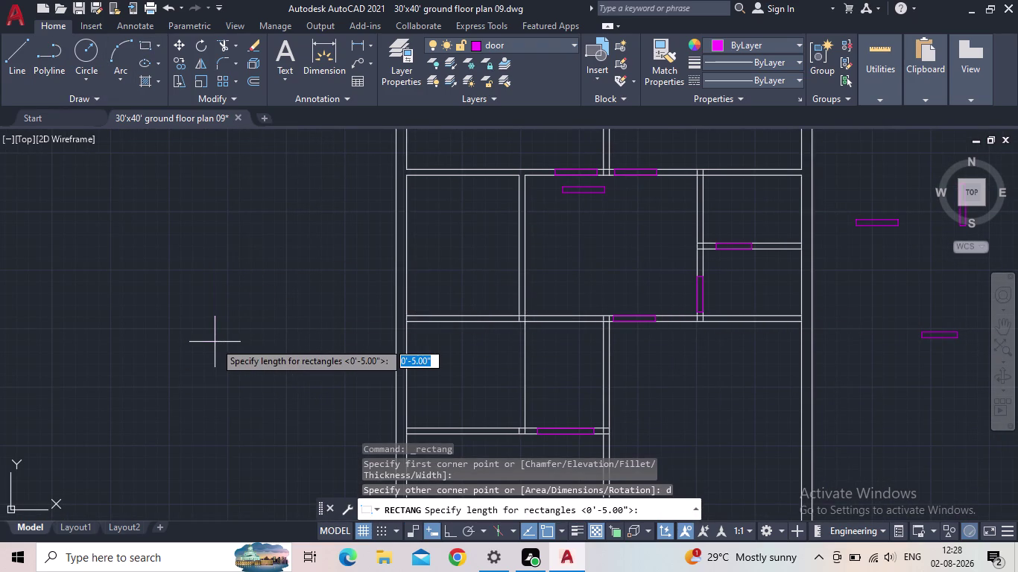
key(9)
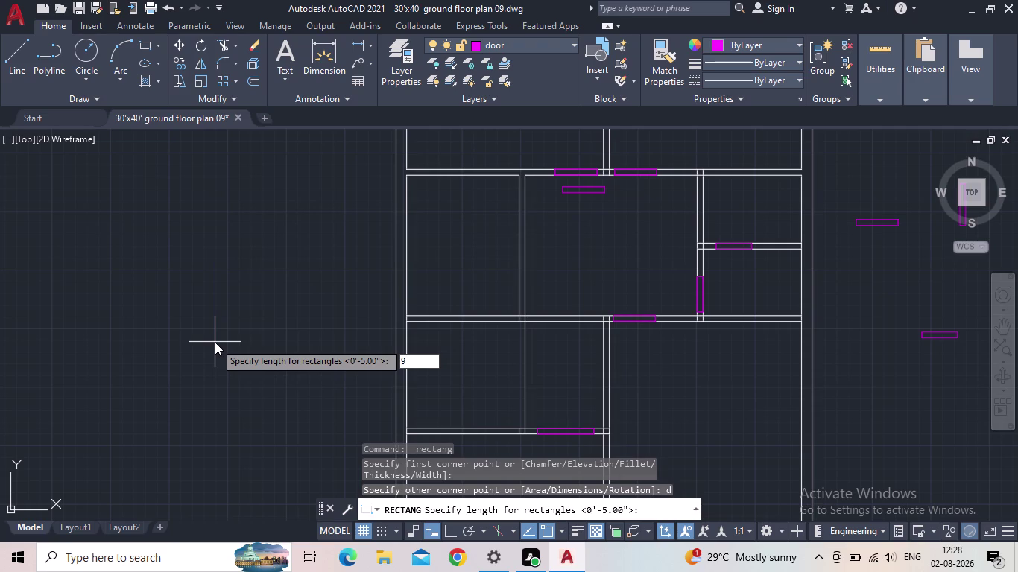
key(shift+quotedbl)
key(Return)
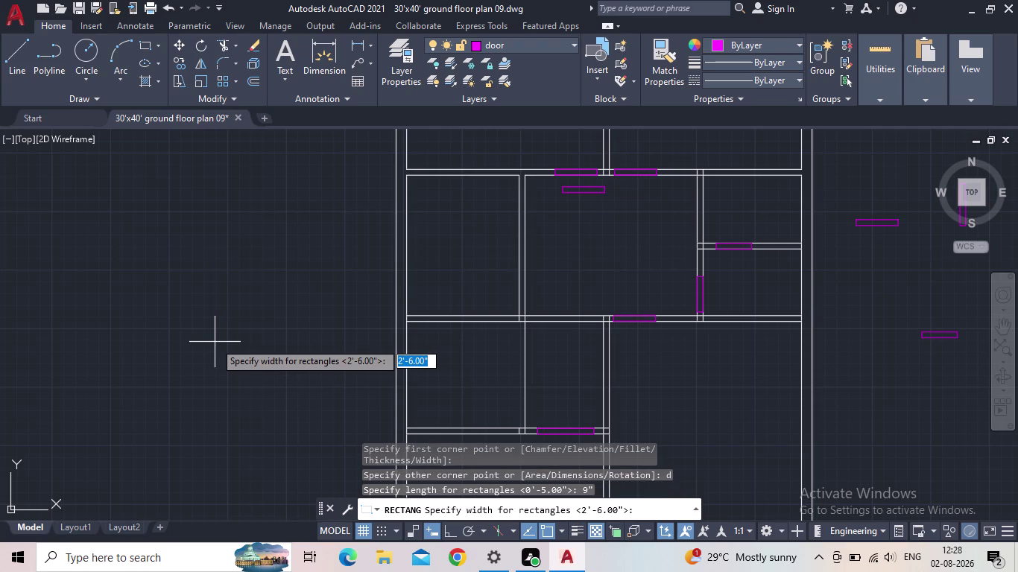
key(3)
key(apostrophe)
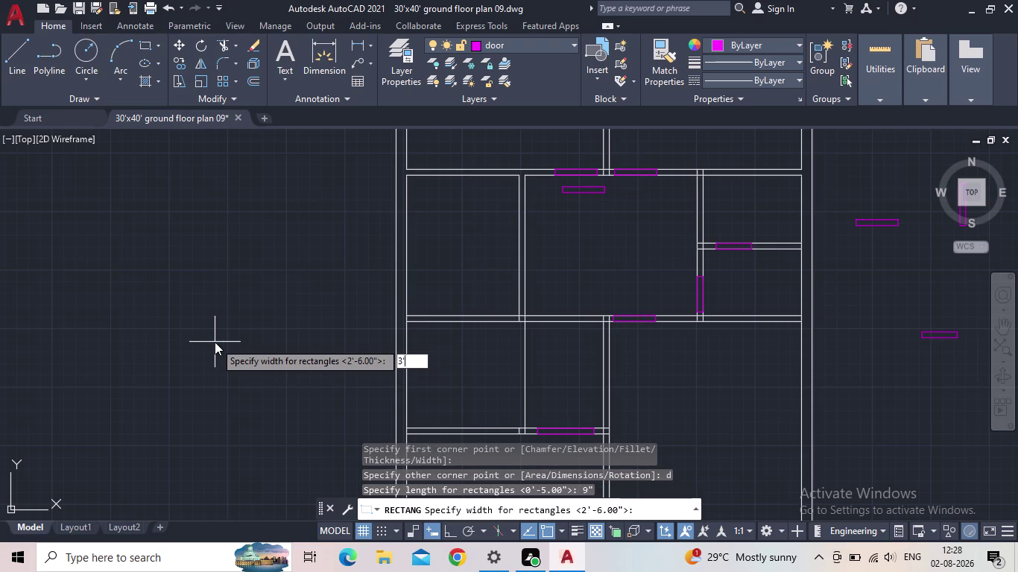
key(Return)
click(220, 340)
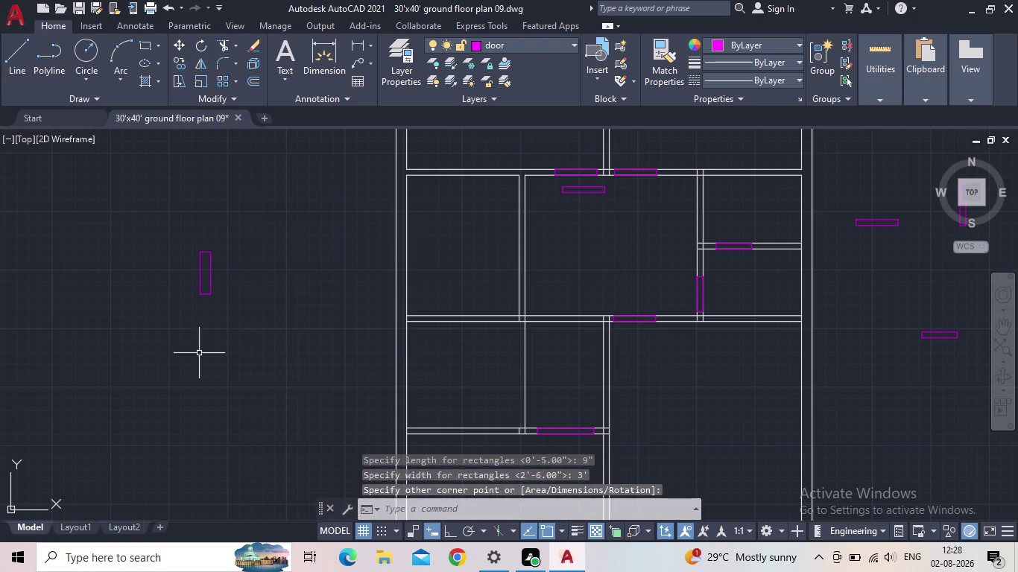
key(Escape)
Move the vertical magenta door piece by its corner into the vertical wall opening.
scroll(up, 3)
drag(245, 314, 204, 294)
click(162, 276)
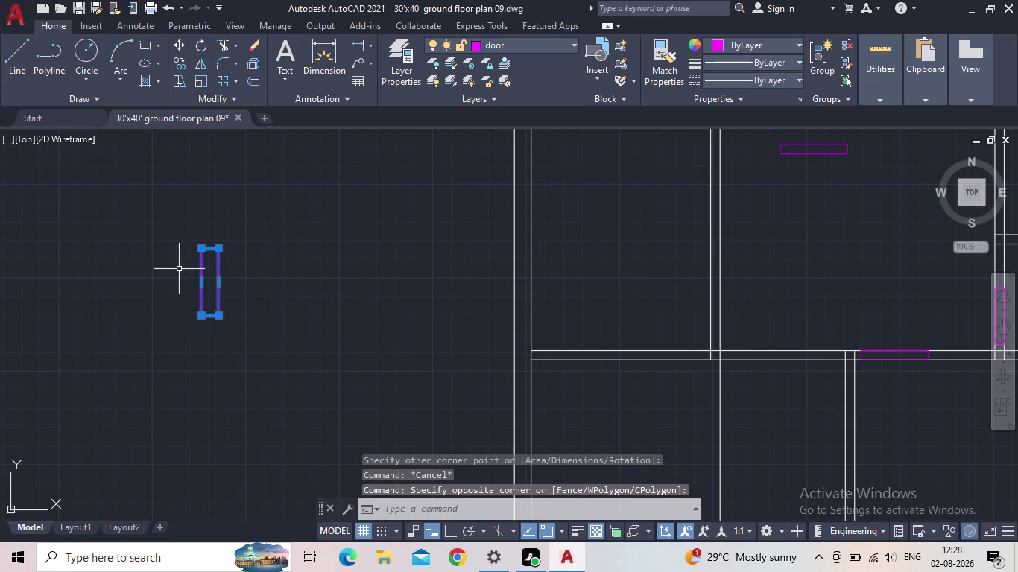
key(m)
key(Return)
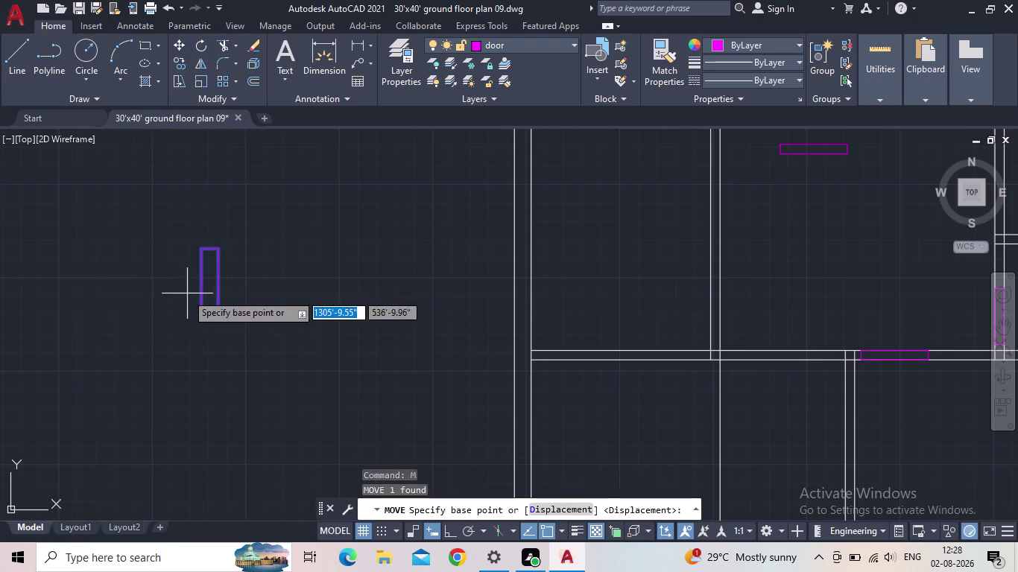
click(199, 316)
scroll(up, 3)
middle_drag(542, 262, 538, 264)
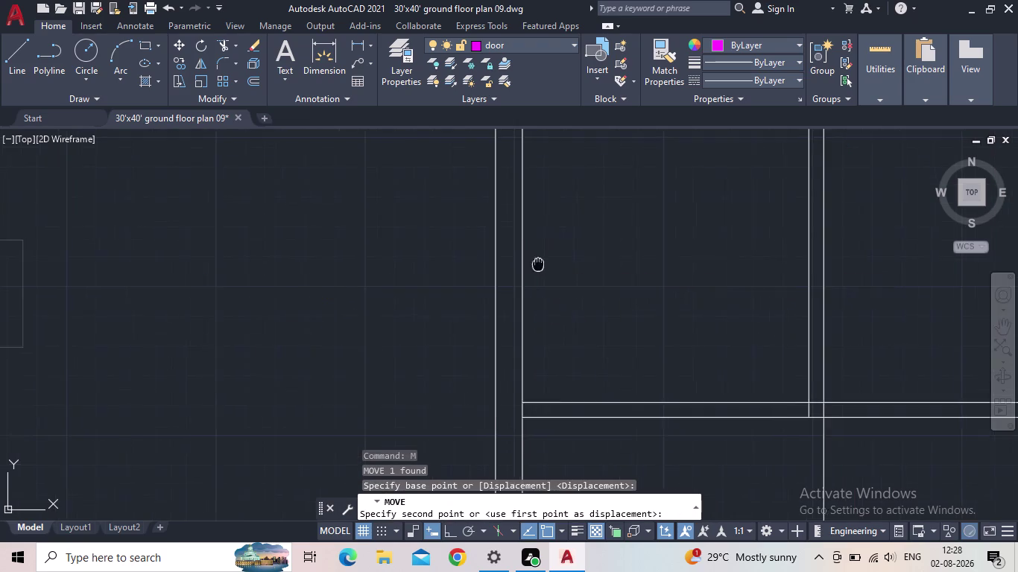
middle_drag(538, 264, 467, 299)
scroll(down, 3)
scroll(up, 3)
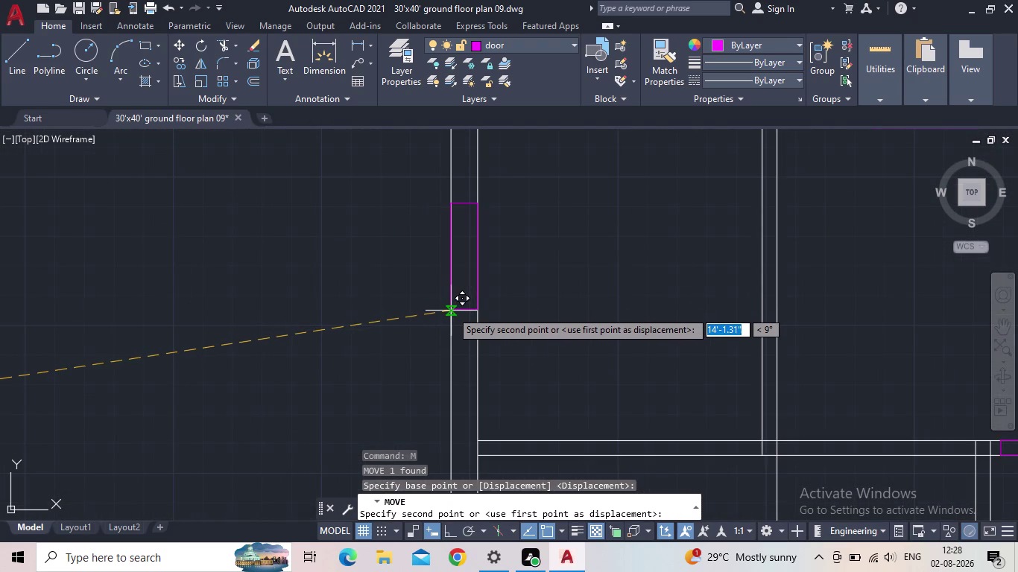
click(451, 311)
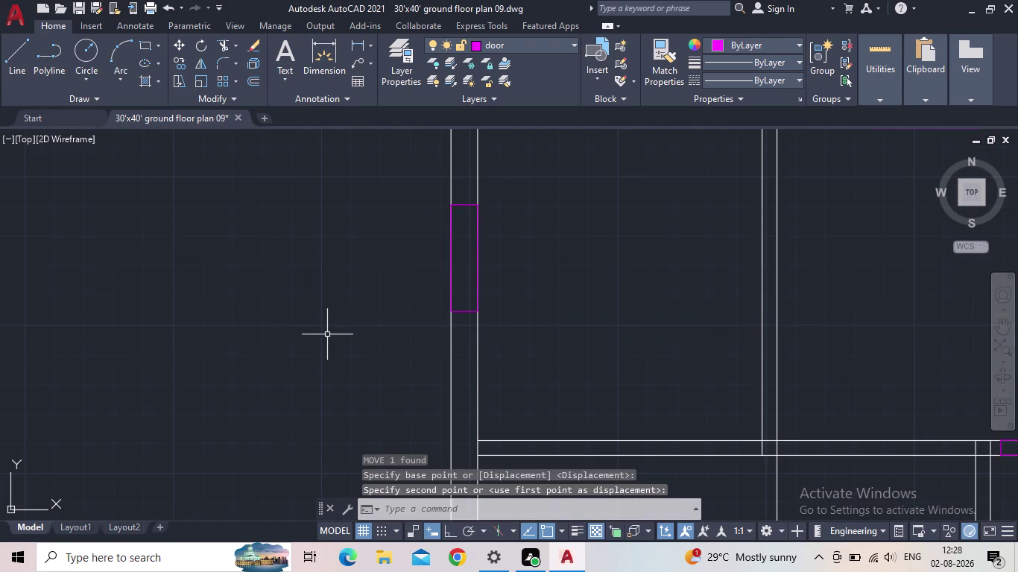
click(463, 206)
scroll(down, 3)
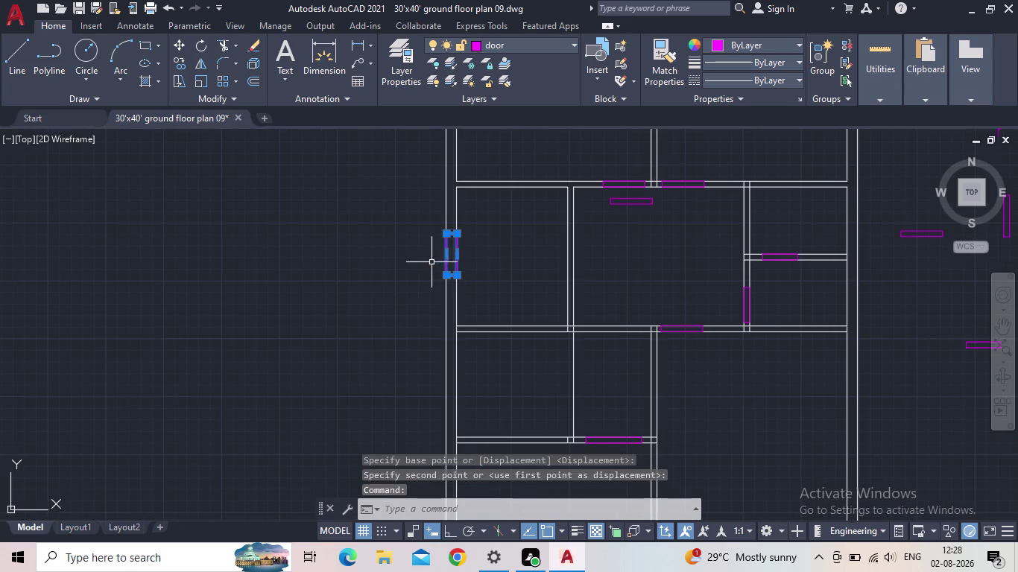
Delete the door piece just placed in the wall opening.
key(Delete)
middle_click(506, 282)
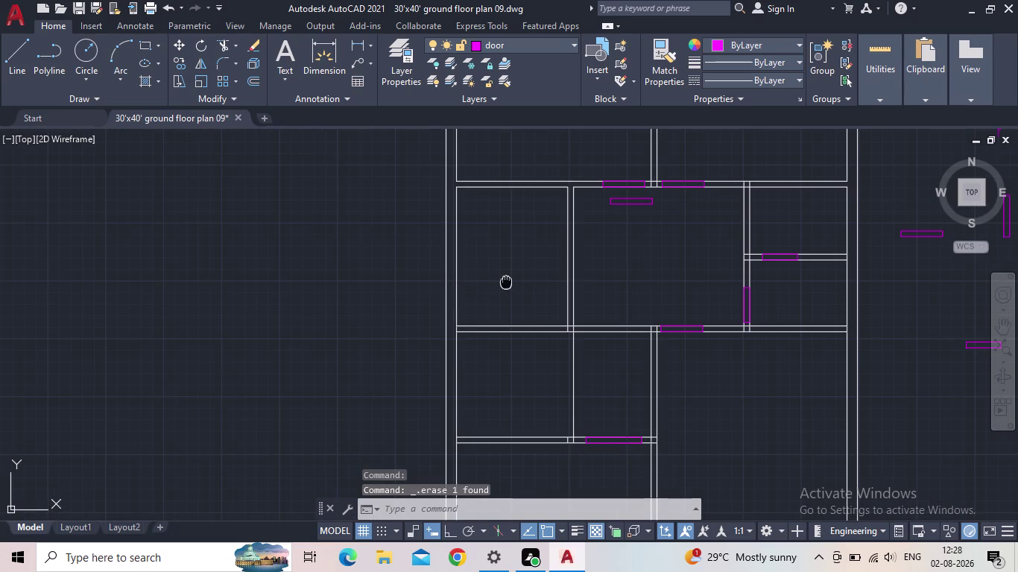
scroll(down, 3)
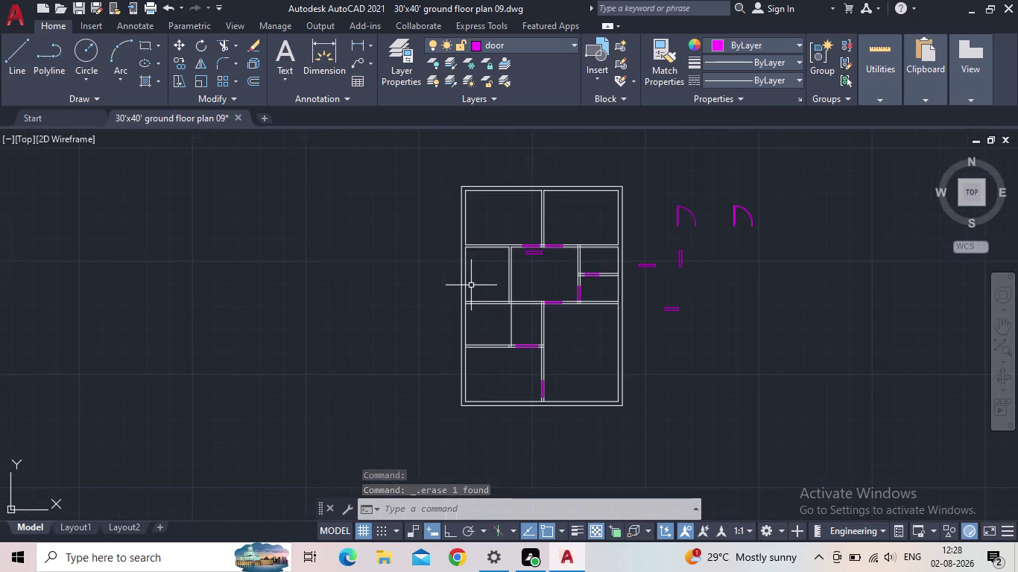
scroll(up, 3)
scroll(up, 3)
middle_drag(468, 268, 421, 295)
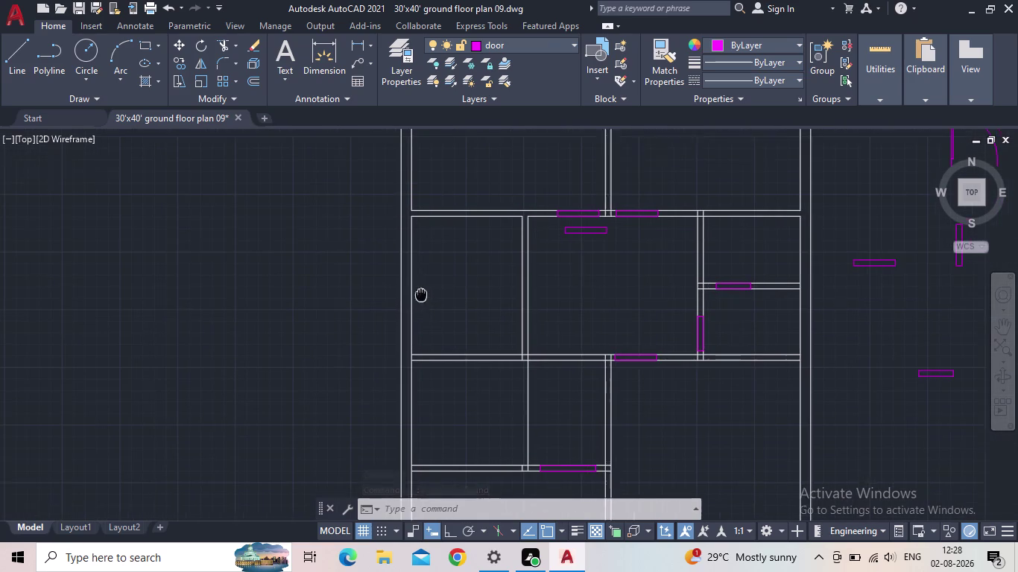
middle_drag(421, 295, 421, 296)
scroll(up, 3)
Rotate the horizontal door piece below the middle room's top wall 90° upright.
drag(589, 234, 581, 229)
click(564, 208)
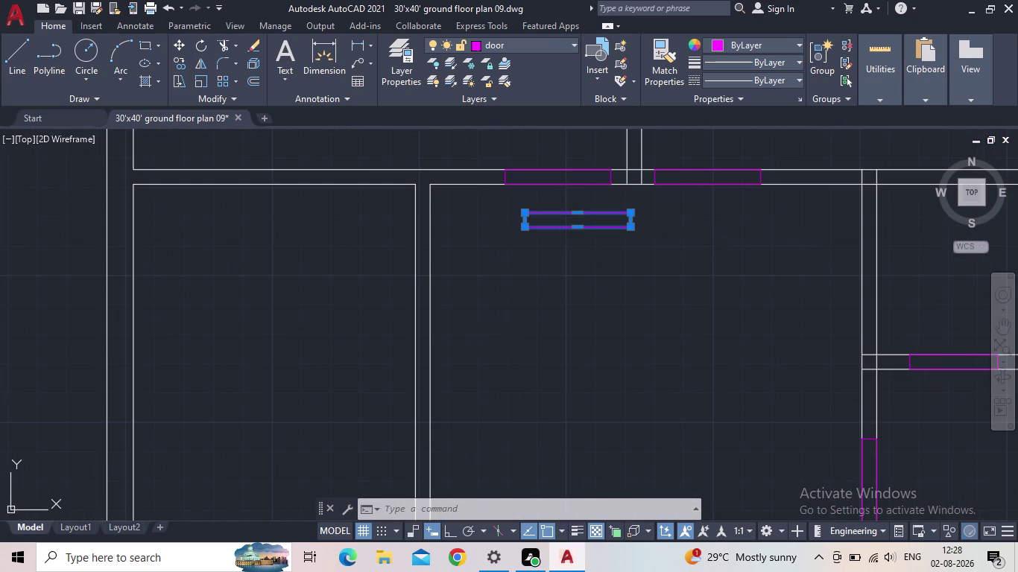
key(r)
key(o)
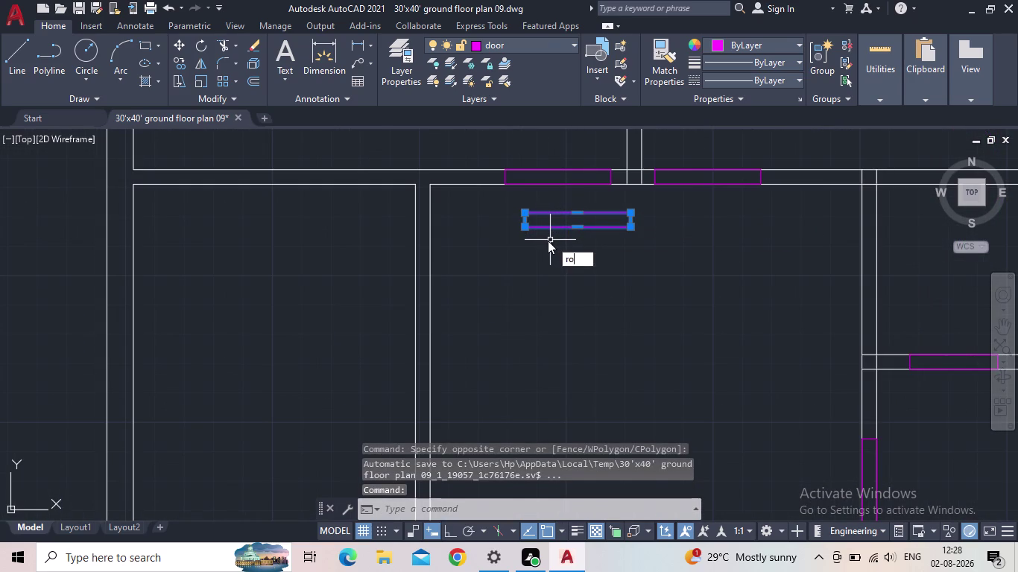
key(Return)
click(452, 533)
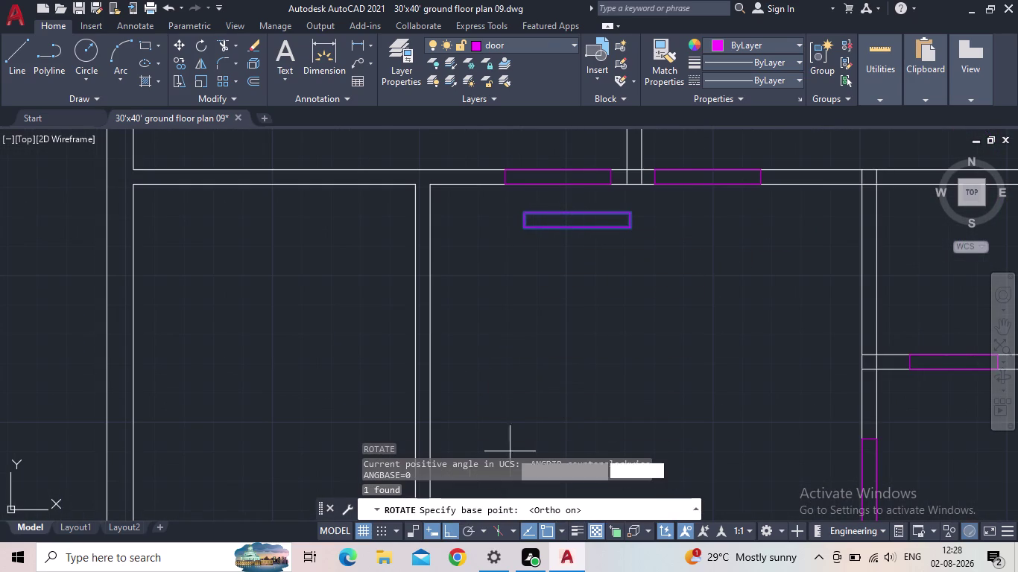
drag(628, 221, 627, 230)
click(604, 307)
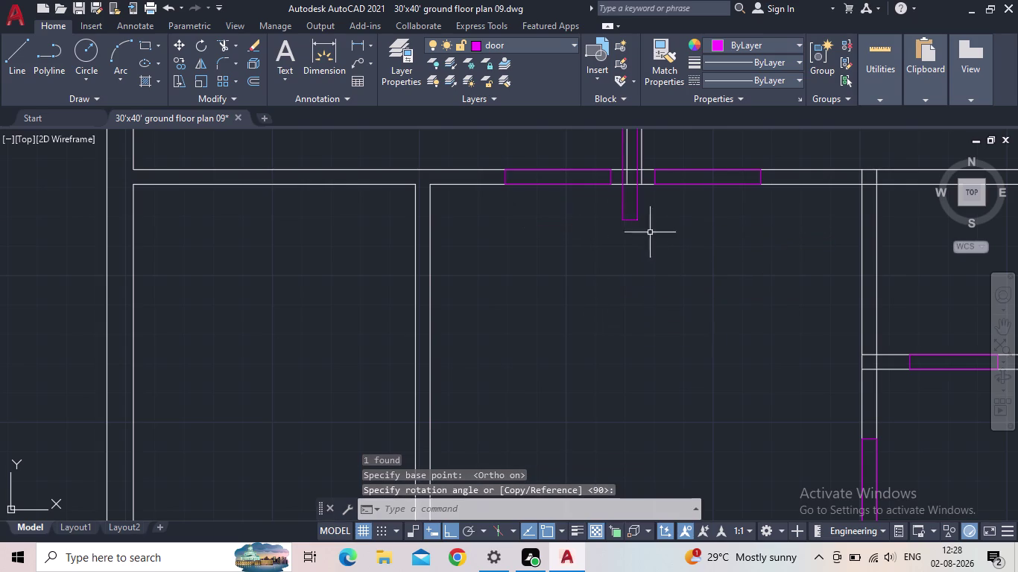
key(Escape)
Move the rotated door piece beside the middle room's left wall.
drag(655, 223, 641, 217)
click(619, 212)
key(m)
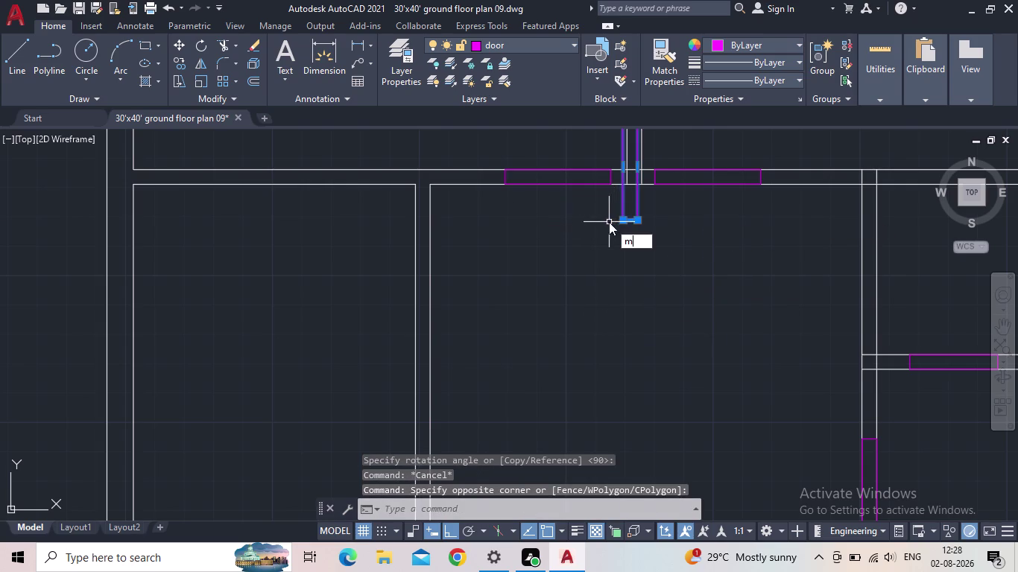
key(Return)
drag(623, 221, 605, 227)
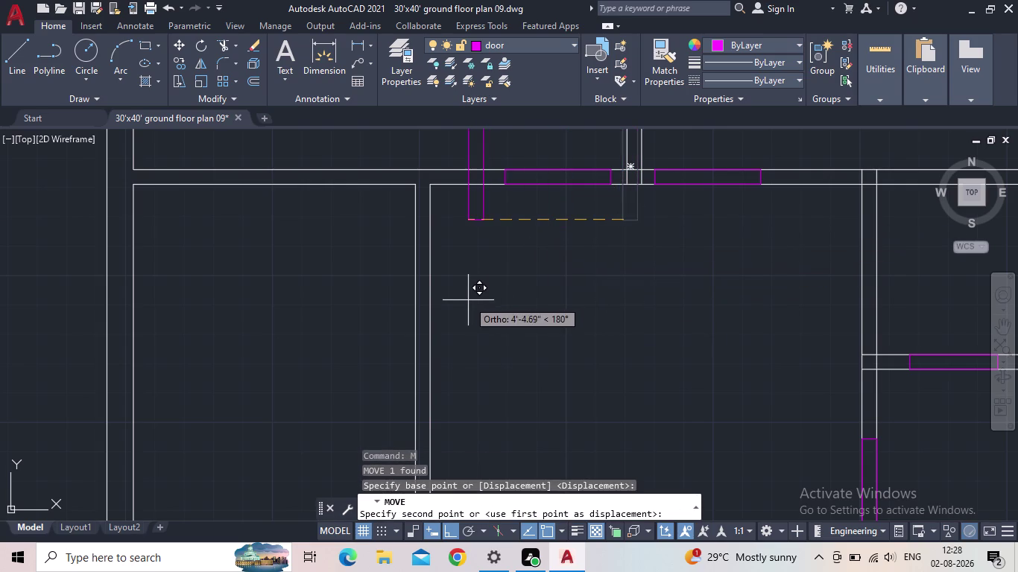
click(448, 529)
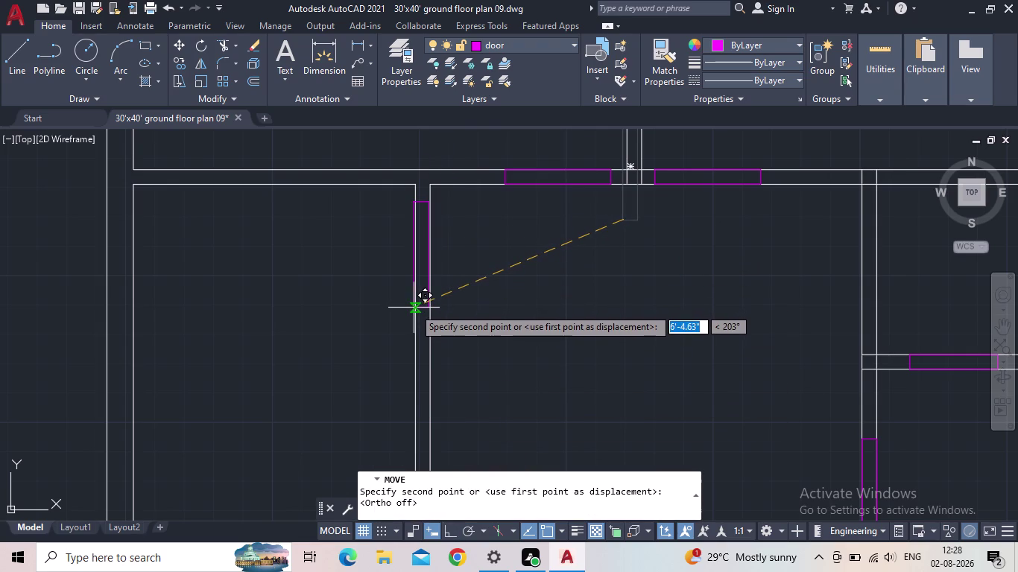
scroll(up, 3)
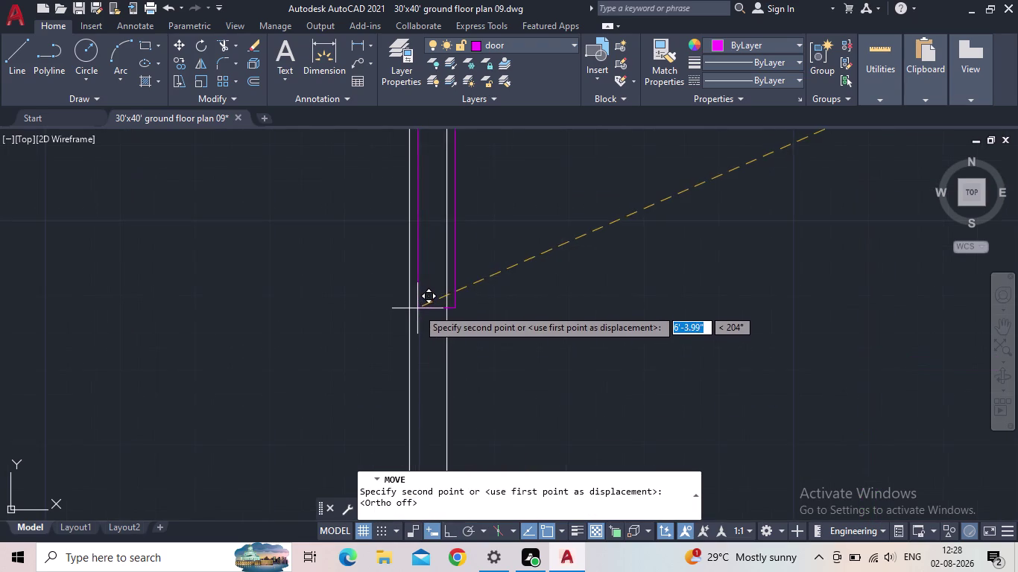
middle_drag(424, 317, 469, 343)
scroll(down, 3)
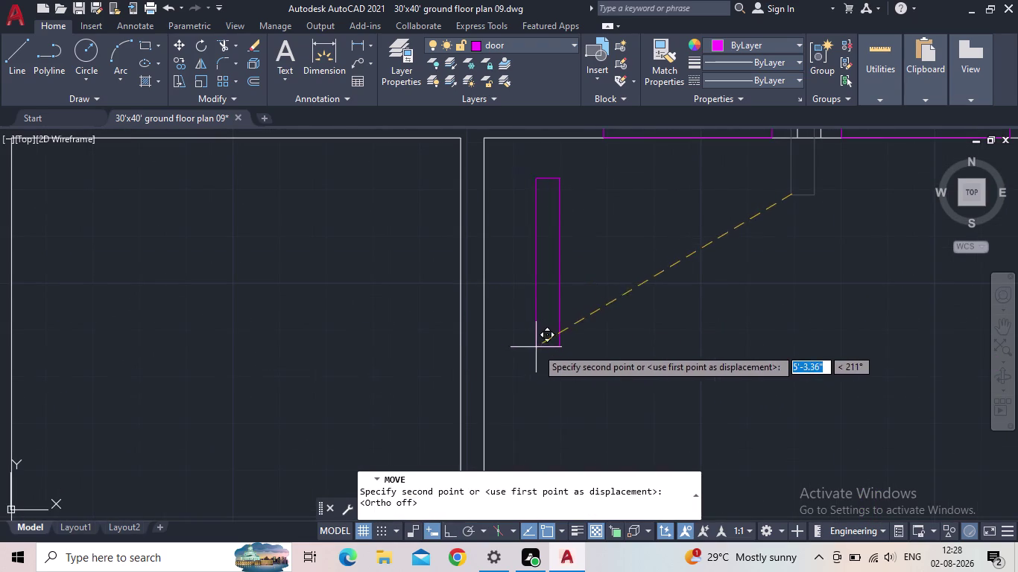
click(536, 356)
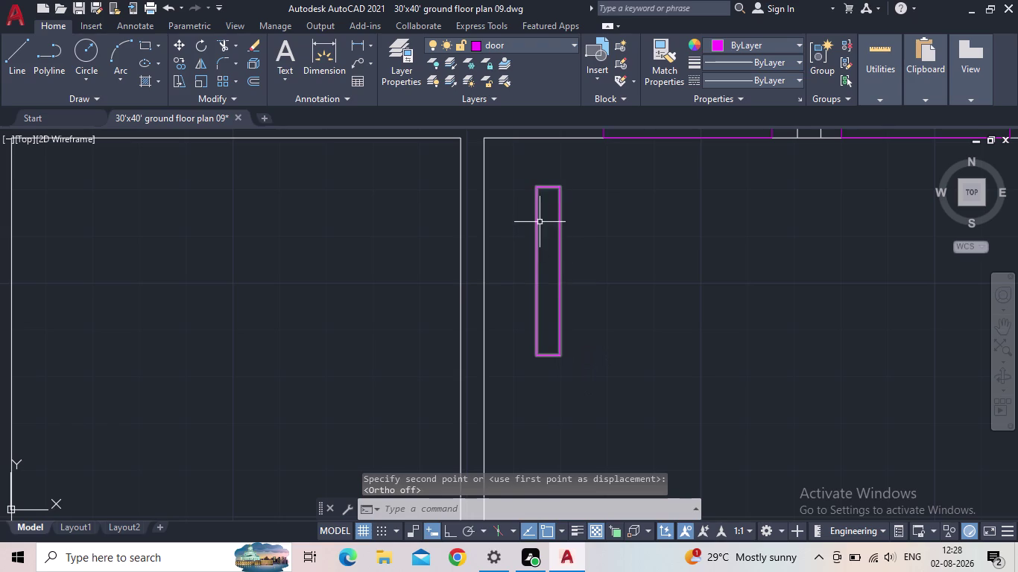
Move the door piece by its top corner onto the middle room's left wall line.
click(539, 216)
key(m)
key(Return)
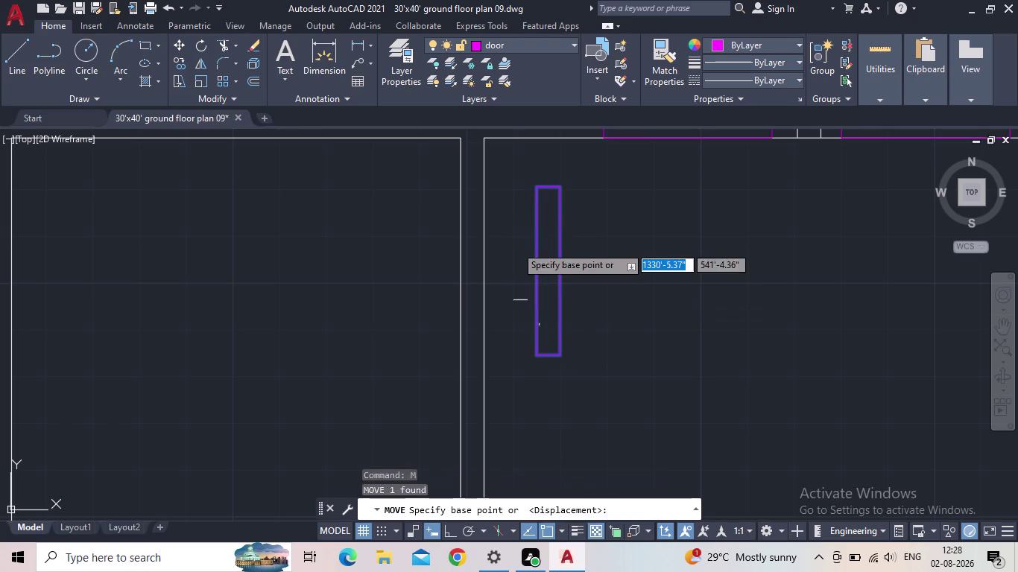
click(536, 193)
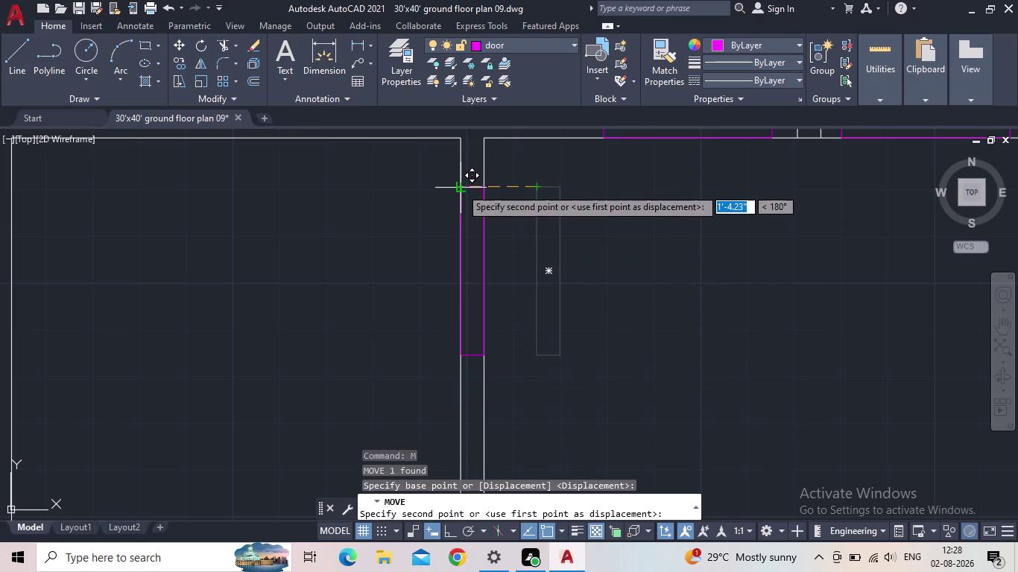
scroll(up, 3)
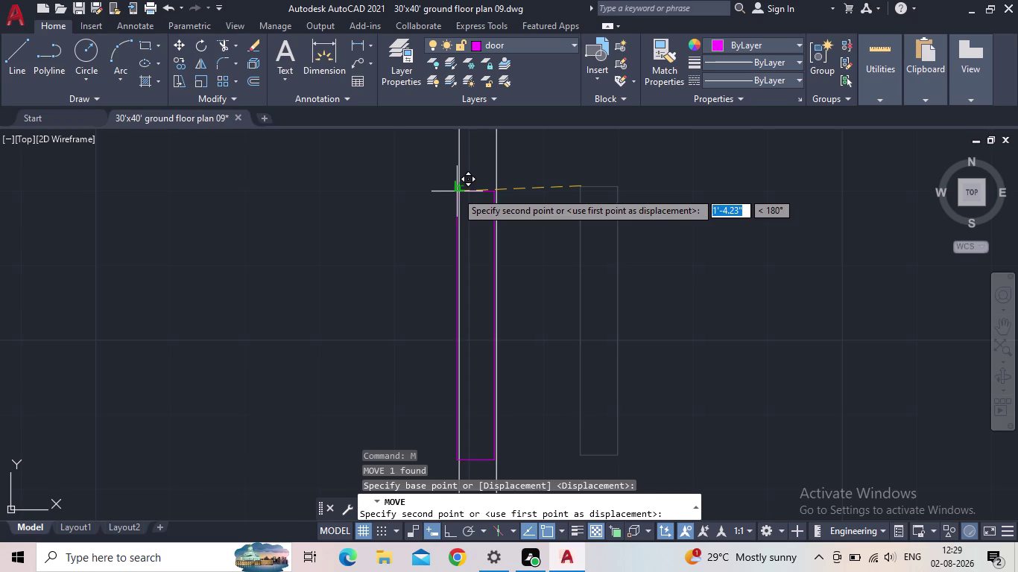
scroll(up, 3)
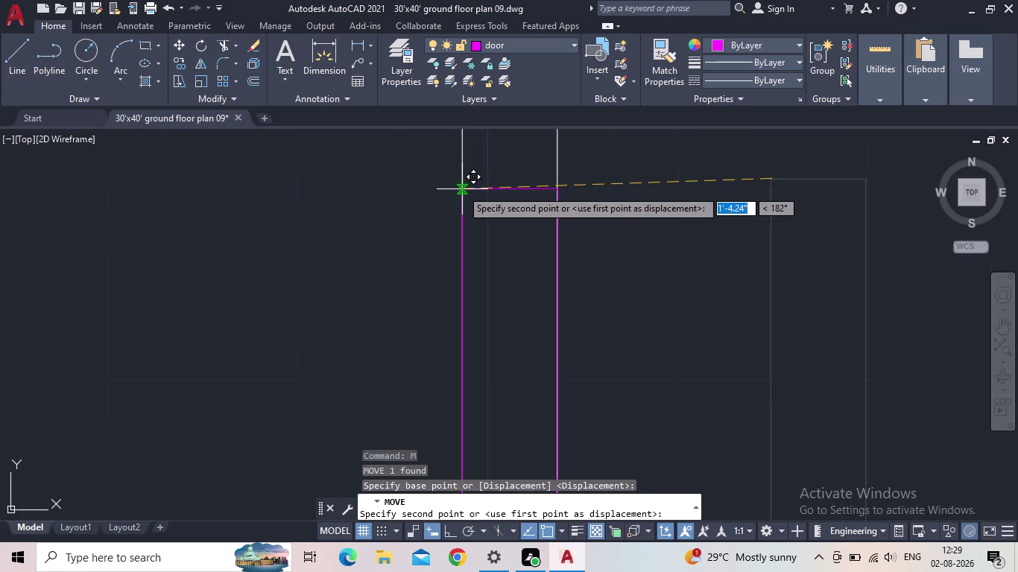
click(462, 189)
Zoom out and pan to show the whole floor plan.
scroll(down, 3)
scroll(down, 3)
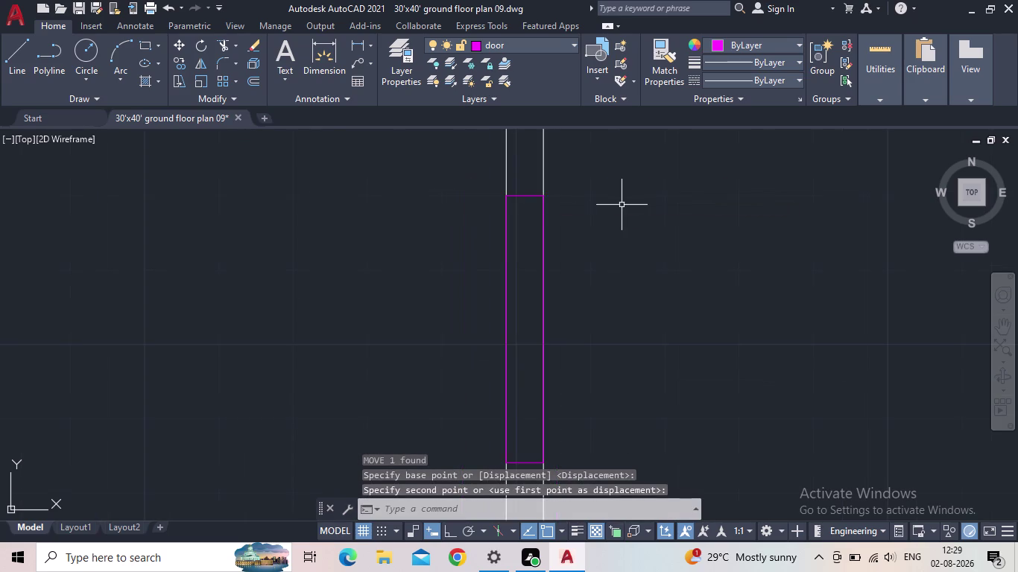
scroll(down, 3)
middle_drag(638, 220, 554, 194)
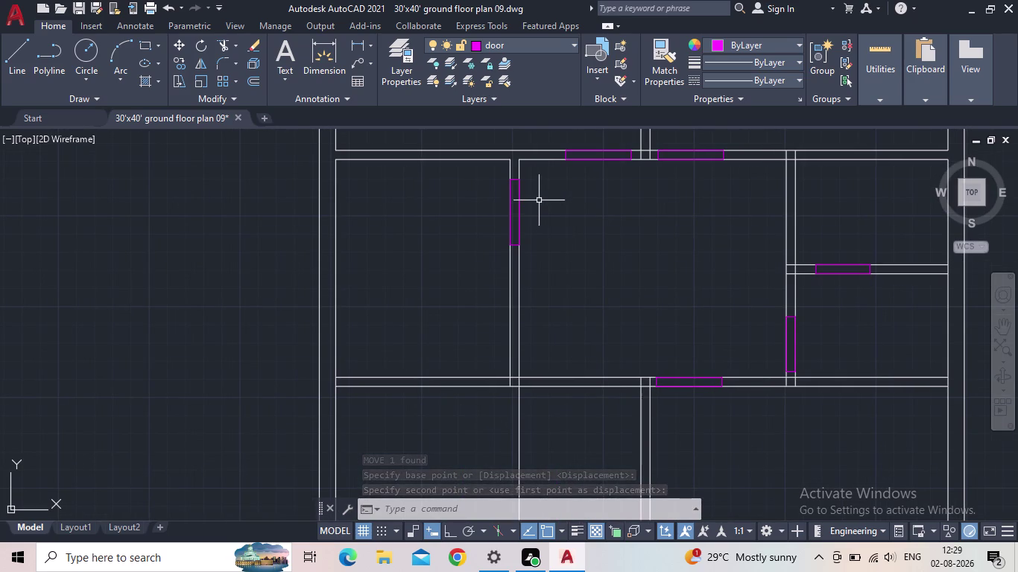
middle_drag(543, 227, 489, 262)
scroll(down, 3)
middle_drag(509, 283, 488, 298)
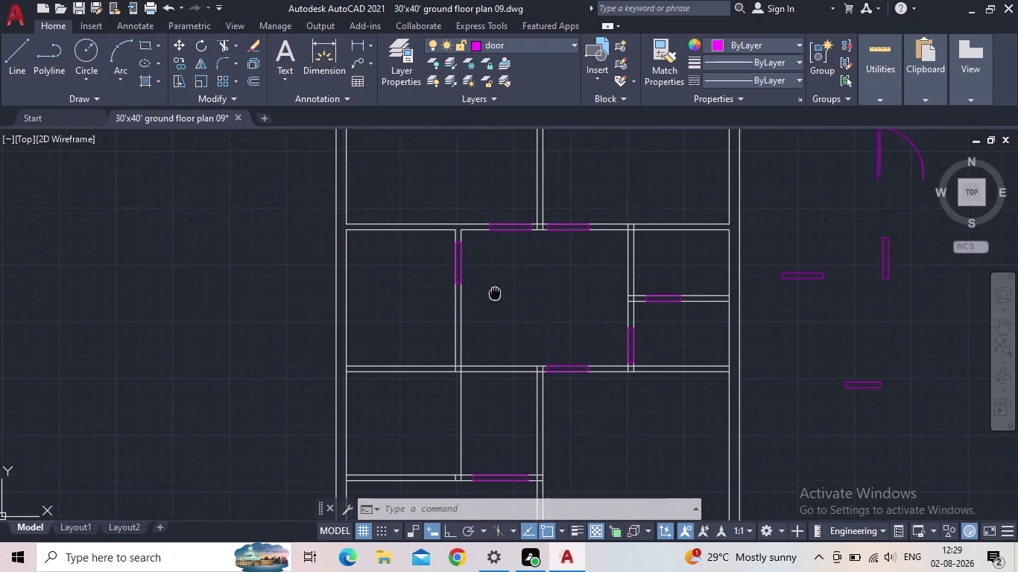
middle_drag(489, 298, 457, 317)
scroll(down, 3)
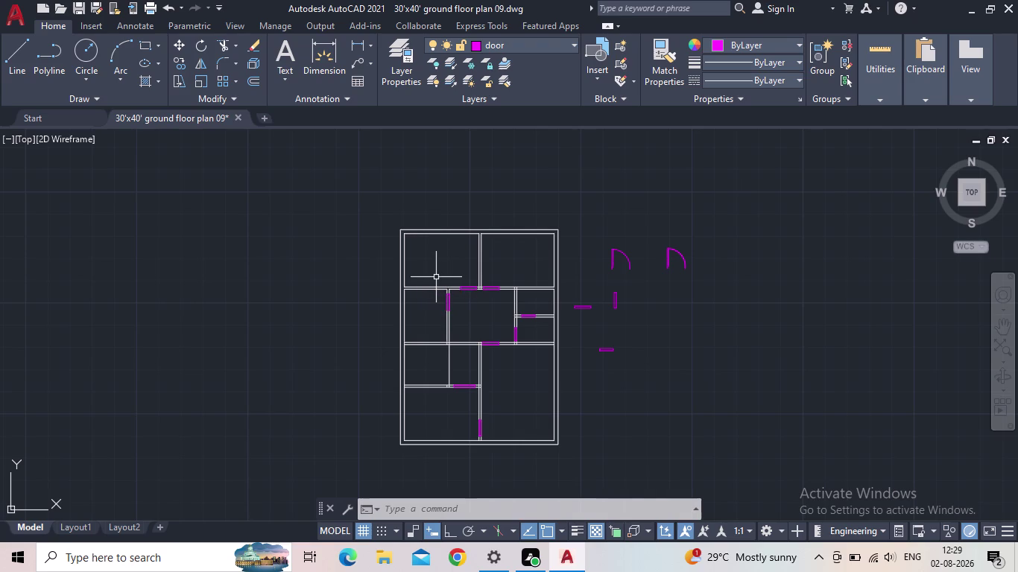
text(tr)
key(Return)
scroll(up, 3)
scroll(up, 3)
click(480, 281)
click(468, 238)
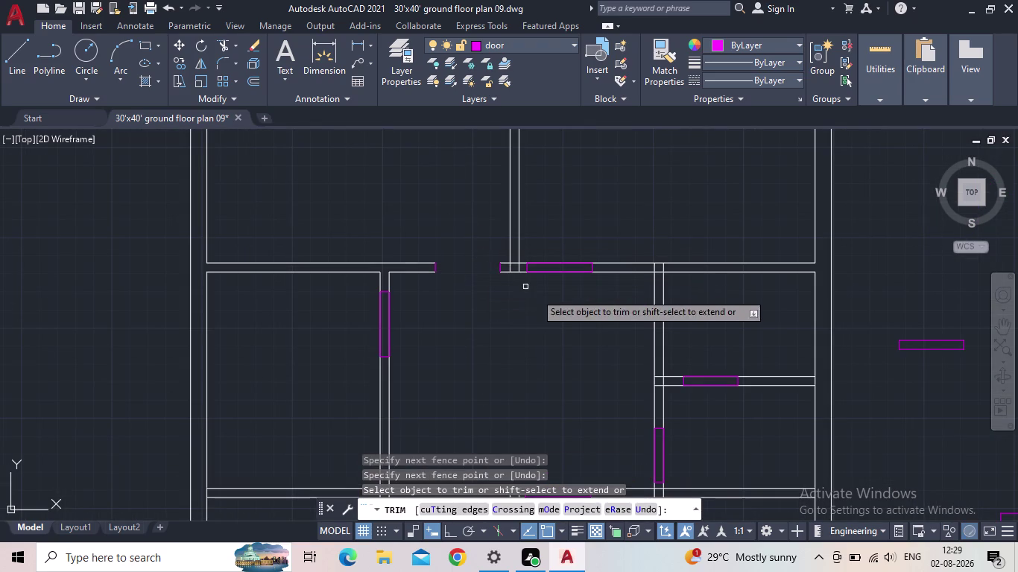
click(557, 287)
click(554, 225)
click(391, 320)
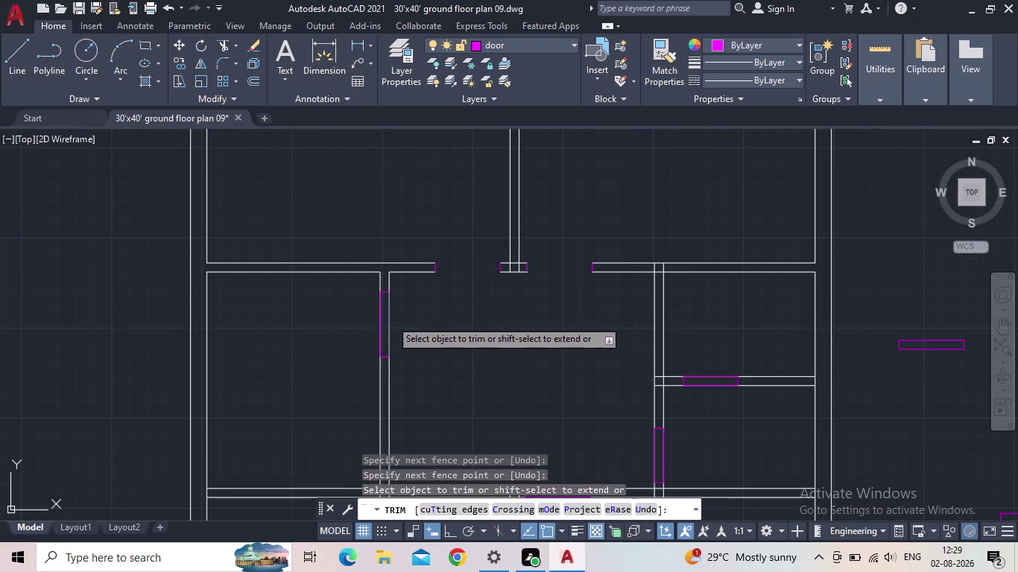
click(363, 320)
drag(388, 323, 424, 319)
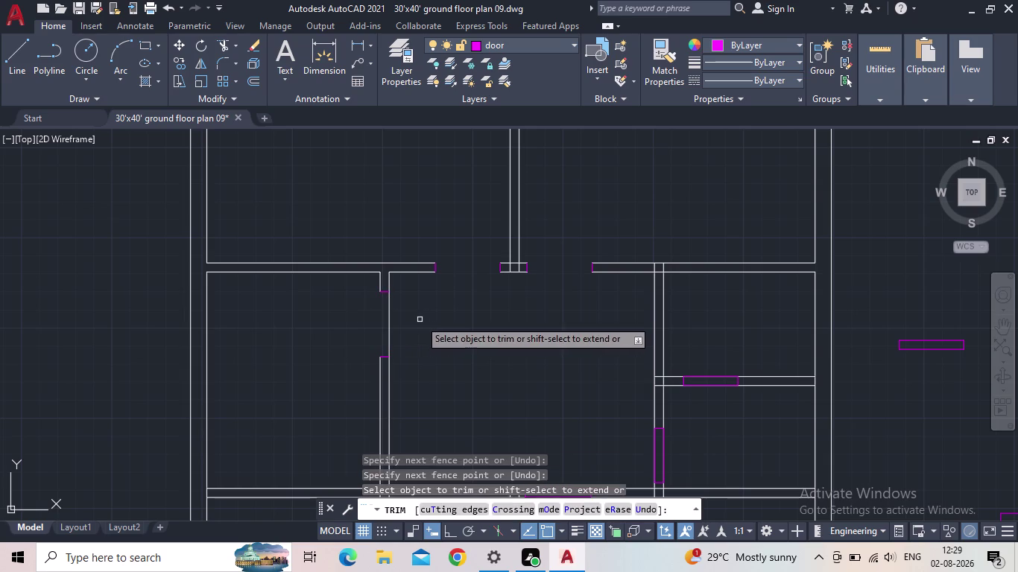
drag(420, 319, 374, 321)
scroll(down, 3)
middle_drag(425, 317, 336, 317)
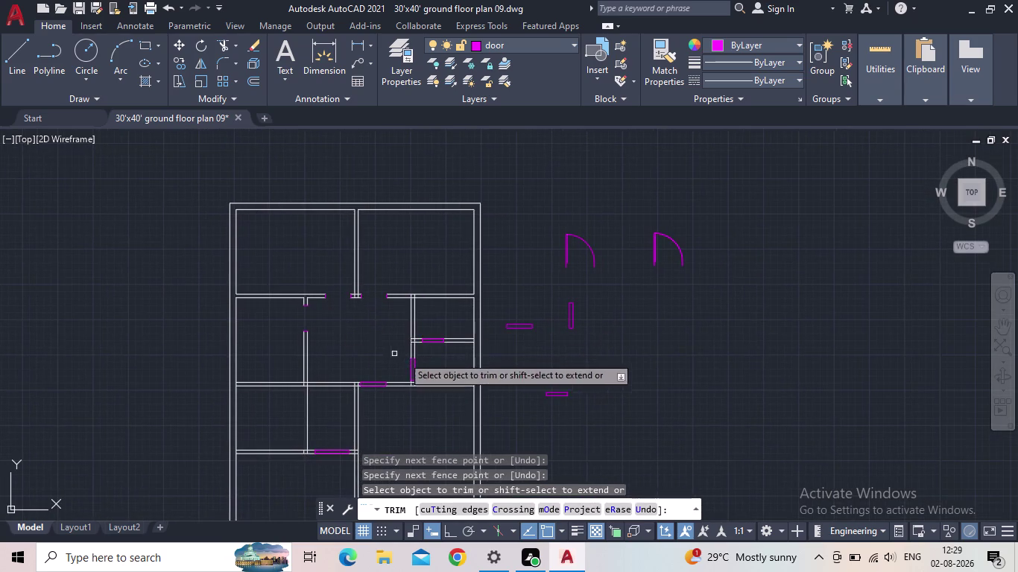
scroll(up, 3)
drag(428, 330, 423, 279)
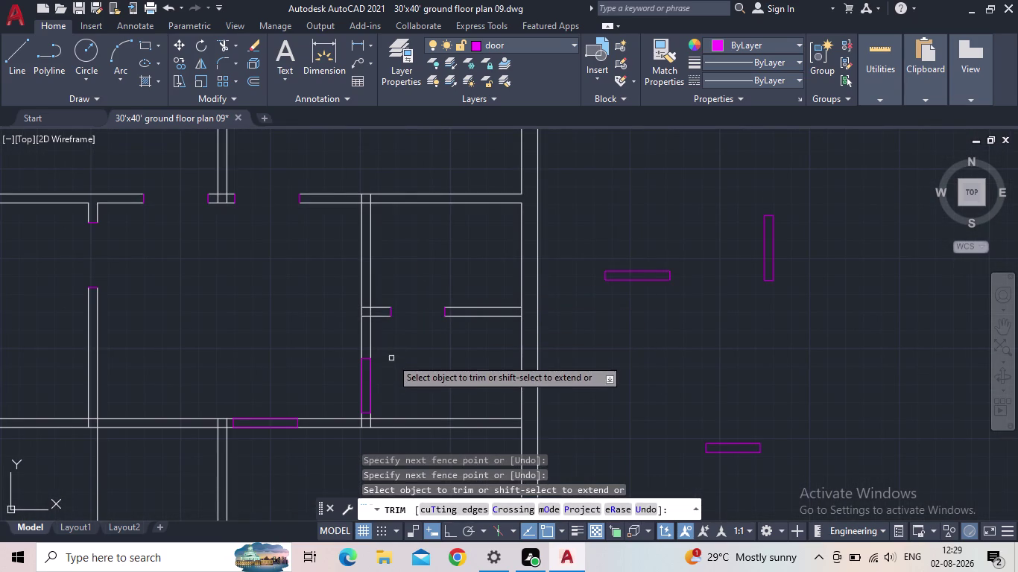
drag(393, 381, 352, 382)
drag(269, 392, 274, 450)
scroll(down, 3)
middle_drag(276, 441, 385, 236)
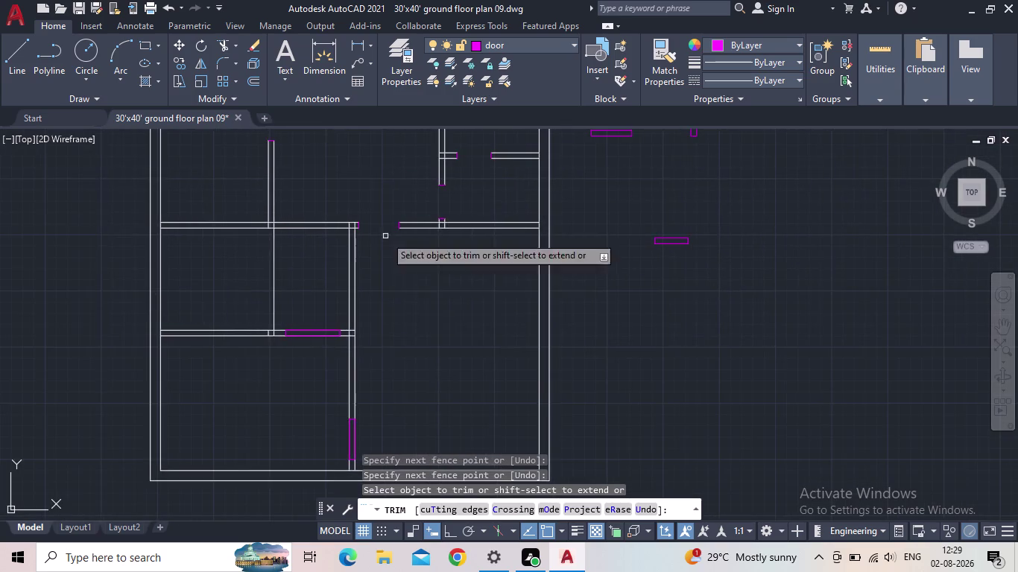
scroll(up, 3)
drag(322, 321, 313, 376)
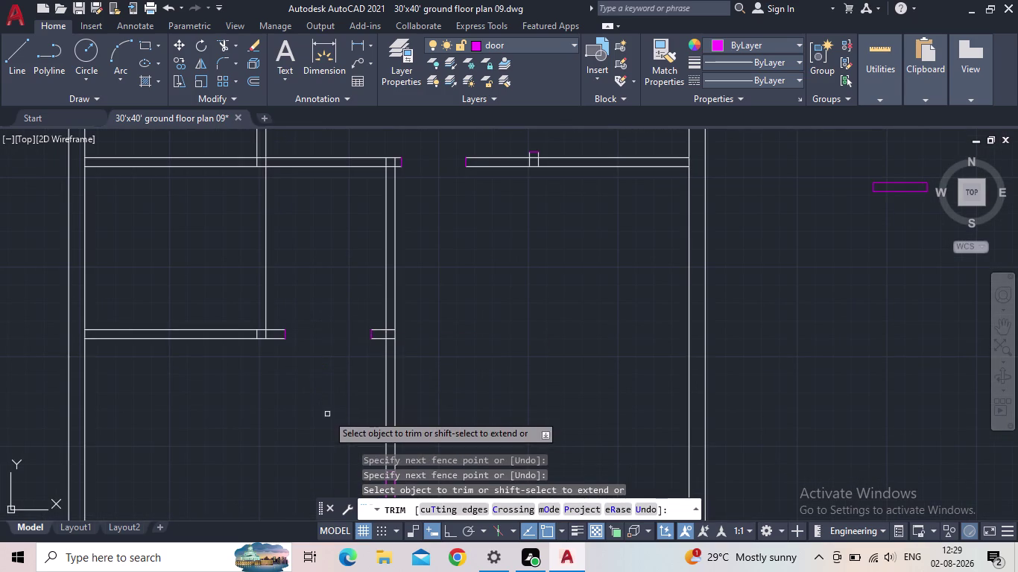
middle_drag(327, 411, 404, 226)
drag(477, 315, 443, 327)
scroll(down, 3)
middle_drag(365, 319, 358, 365)
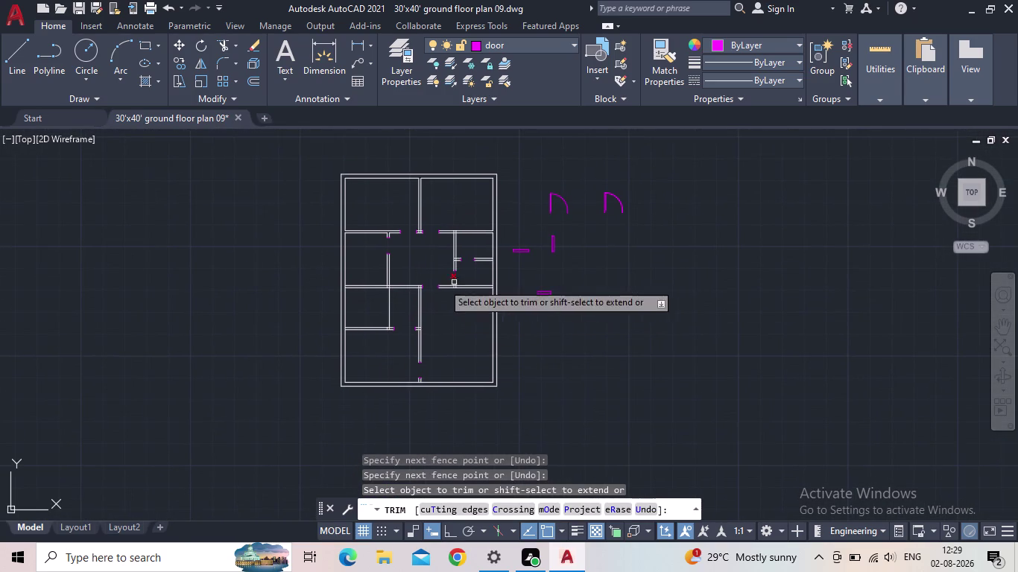
scroll(up, 3)
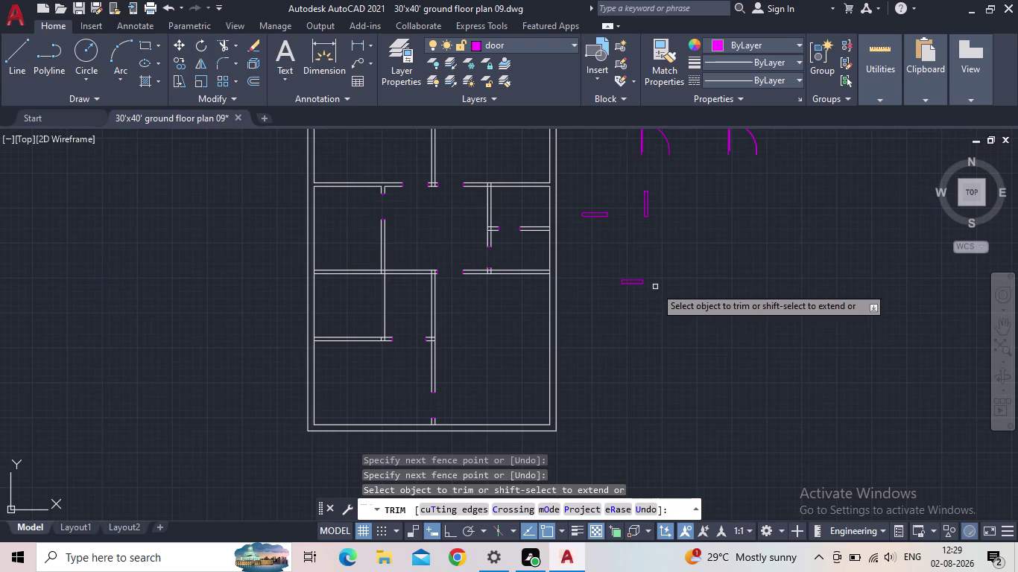
key(Escape)
middle_drag(638, 188, 612, 307)
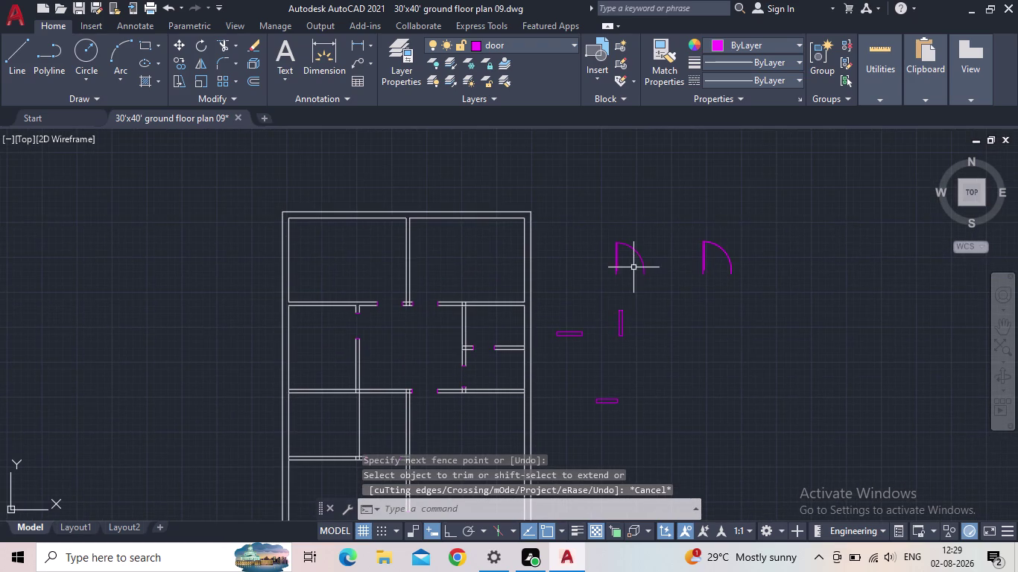
scroll(up, 3)
Scale the left door swing from its hinge by reference so its width becomes 3'.
click(612, 273)
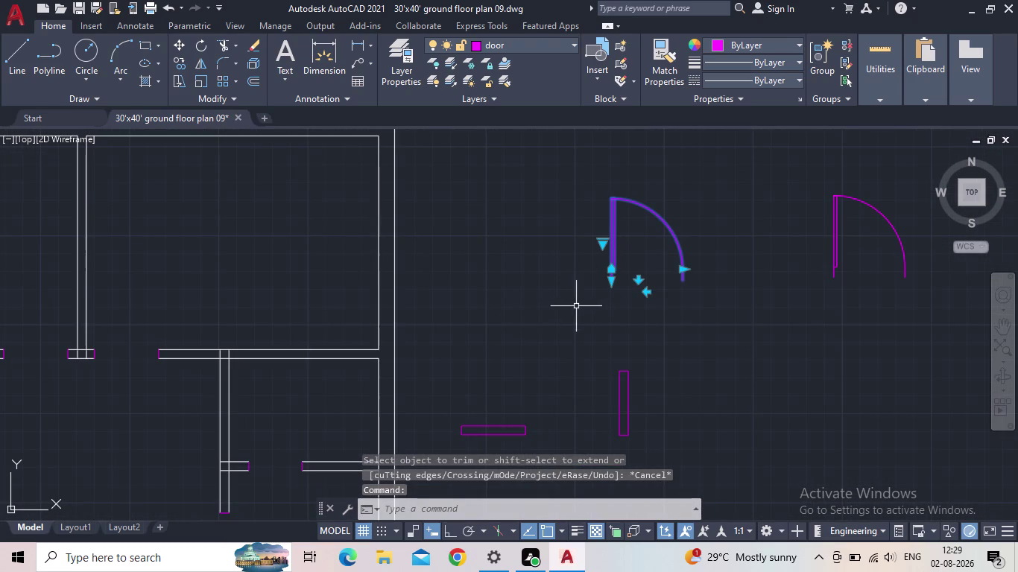
key(s)
key(c)
key(Return)
click(443, 532)
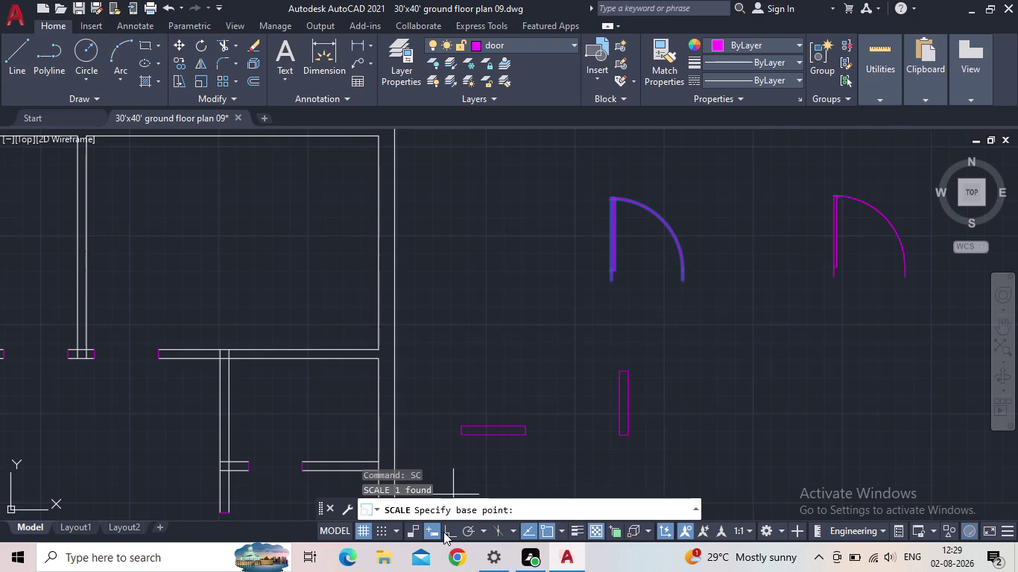
click(612, 286)
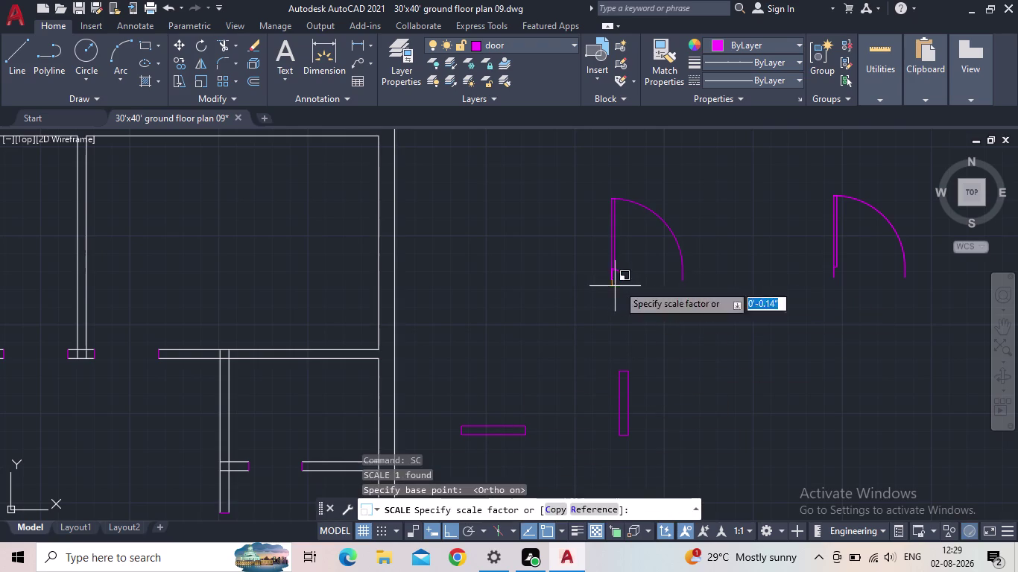
click(585, 512)
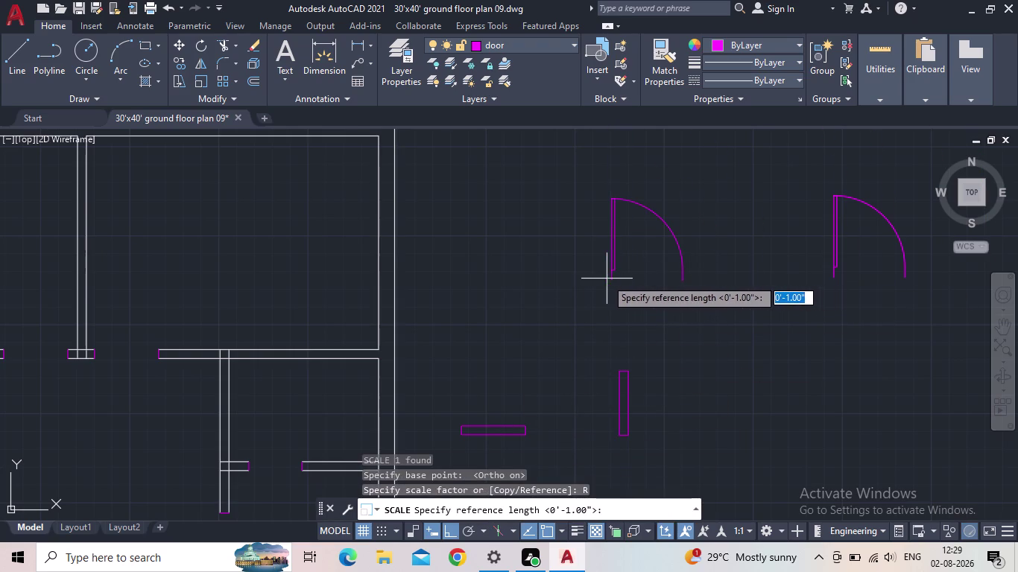
click(608, 282)
click(684, 285)
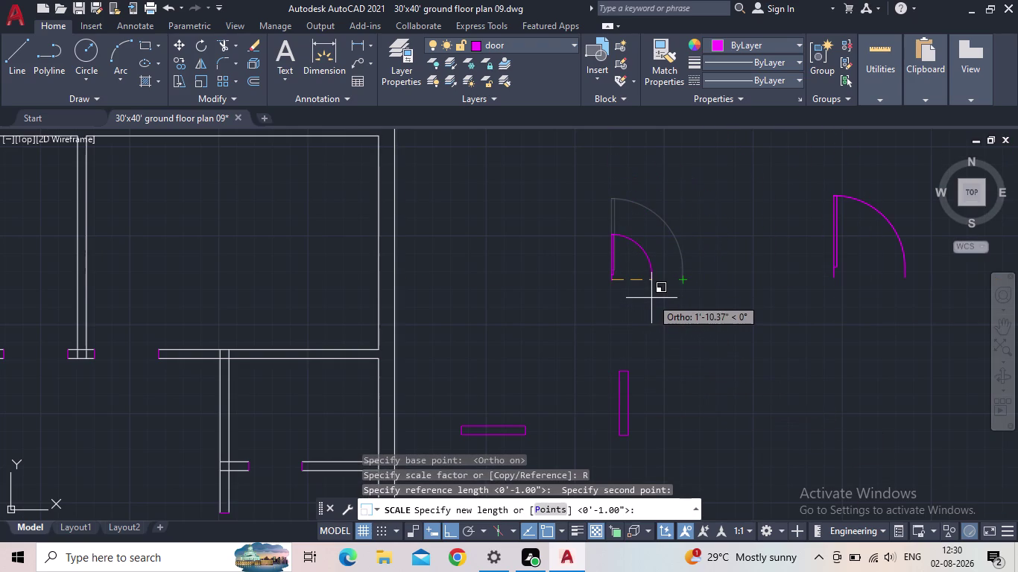
text(3)
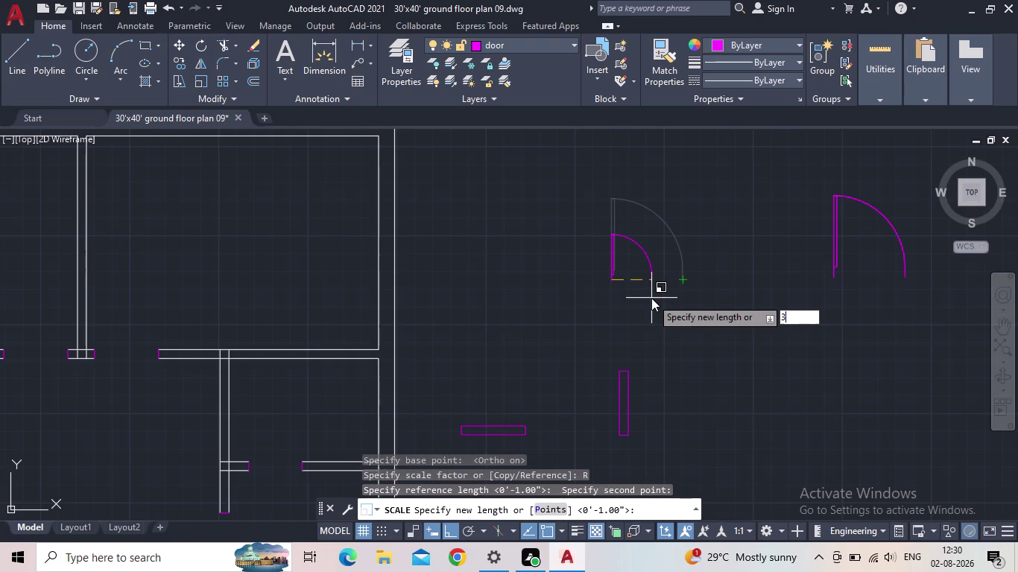
text(')
key(Return)
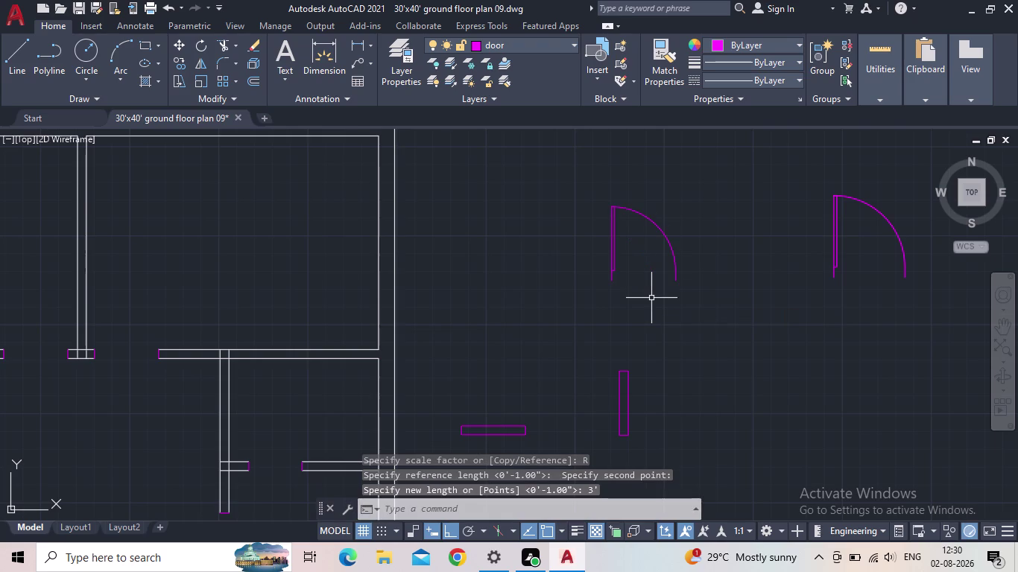
scroll(down, 3)
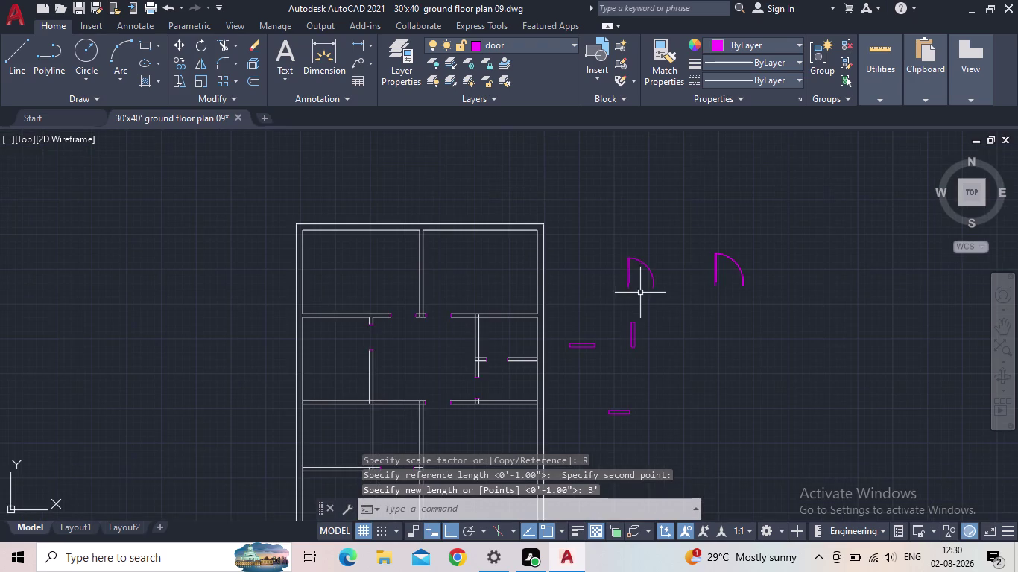
middle_drag(641, 293, 654, 344)
Copy the resized door swing symbol and place the copy just to its left.
click(641, 334)
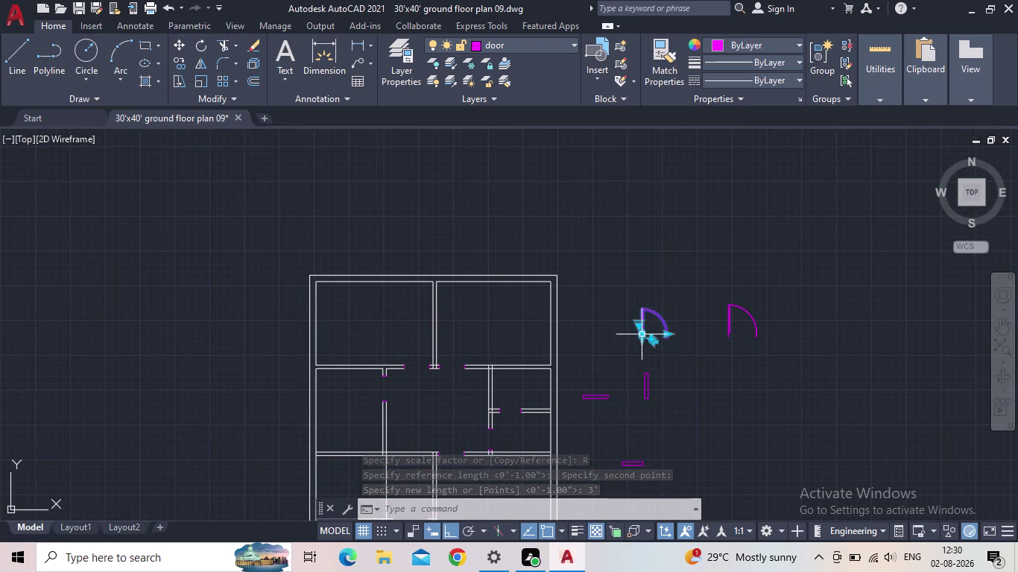
key(c)
key(o)
key(Return)
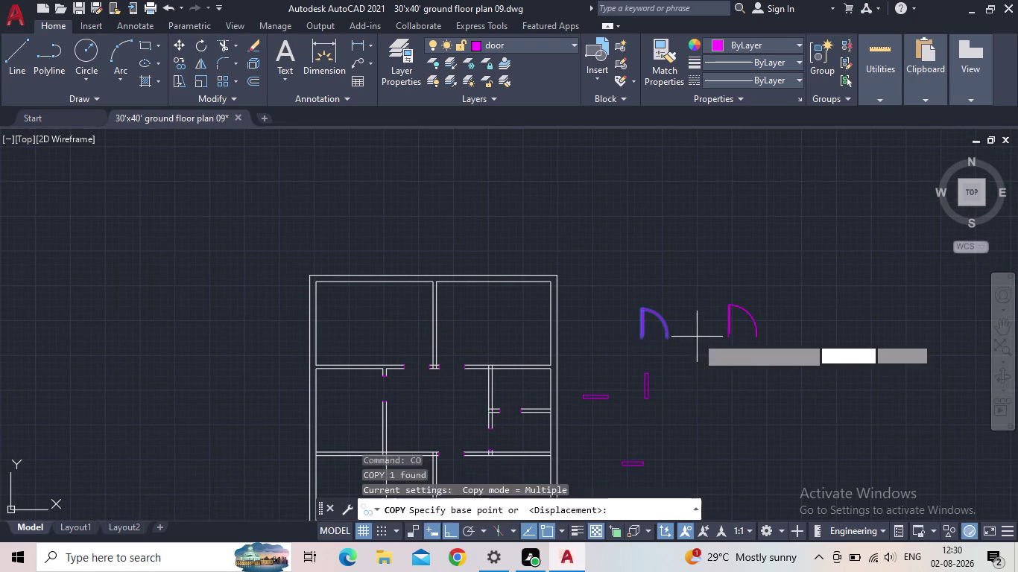
click(648, 340)
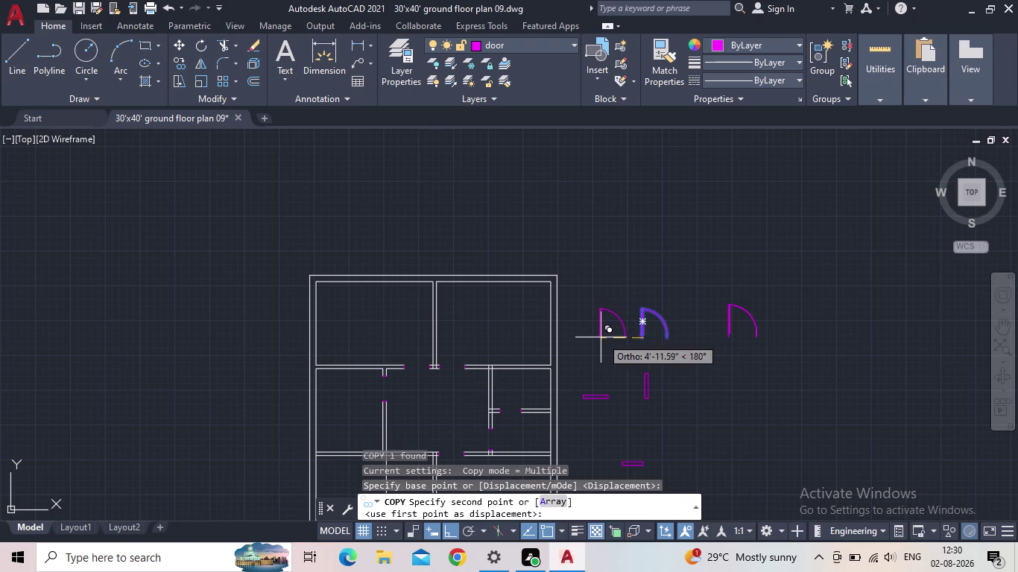
click(601, 337)
key(Escape)
click(600, 339)
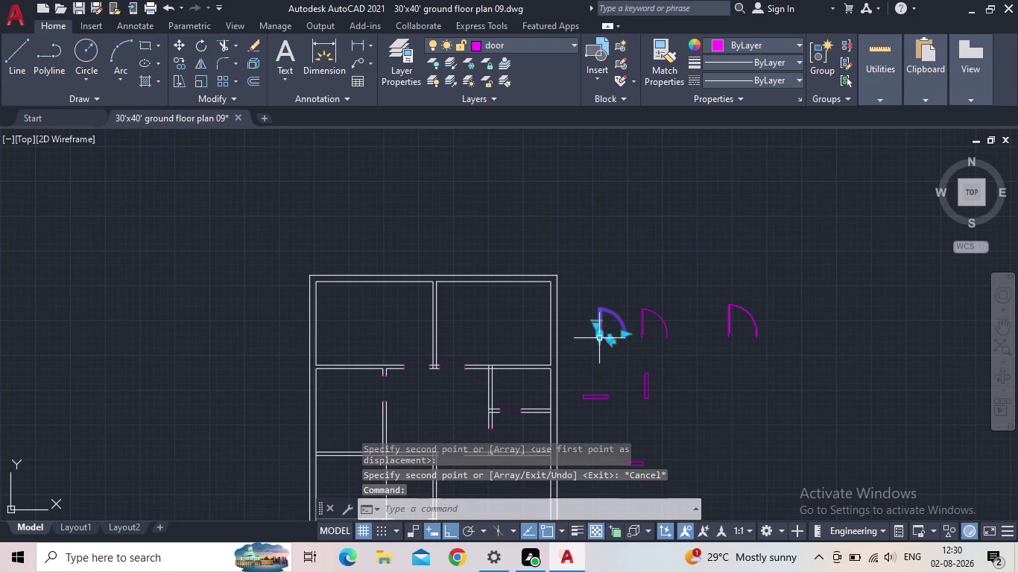
scroll(up, 3)
click(639, 358)
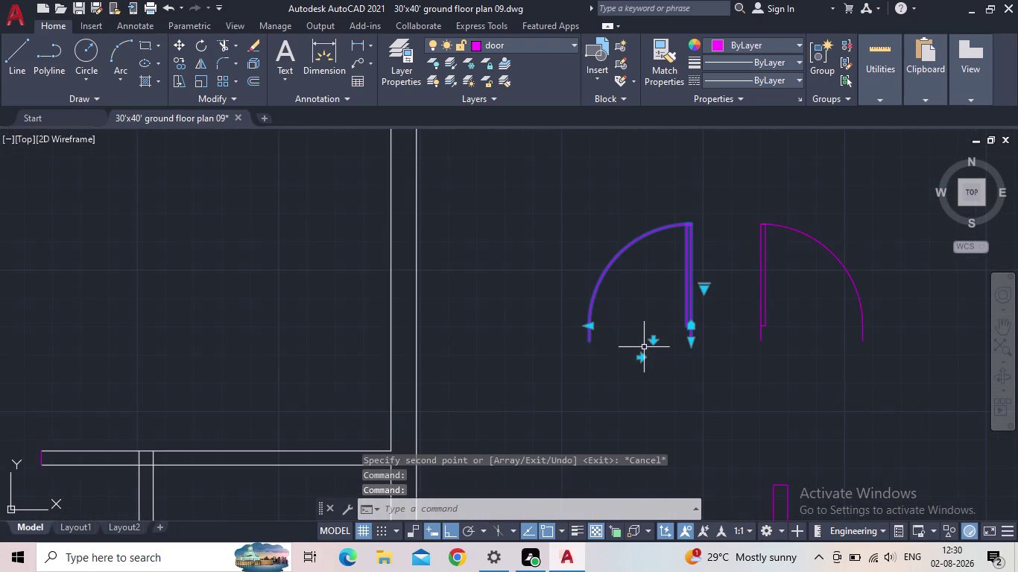
Start another copy of the door symbol, picking its base point at the leaf bottom.
key(Escape)
key(c)
key(o)
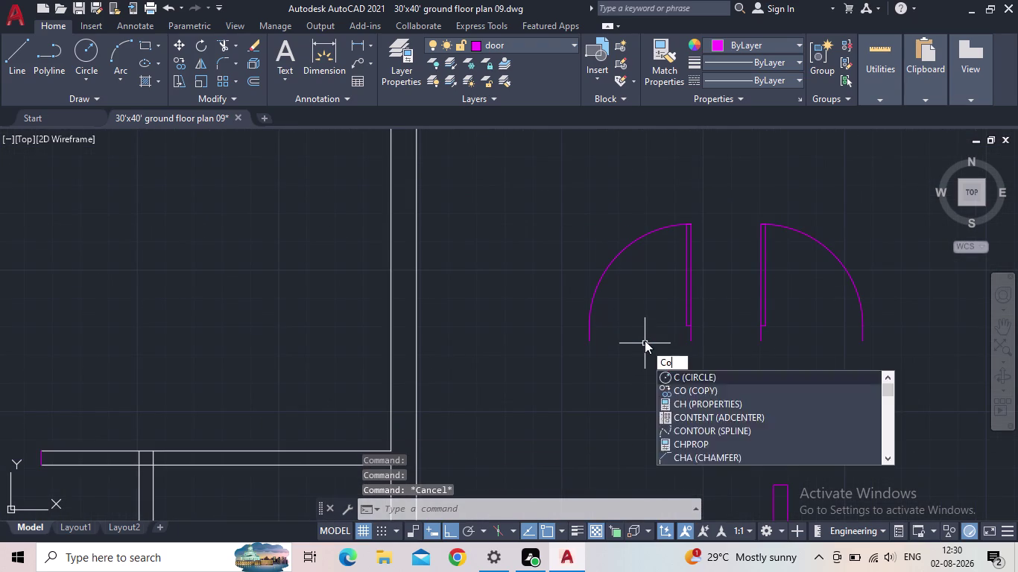
key(Return)
click(690, 339)
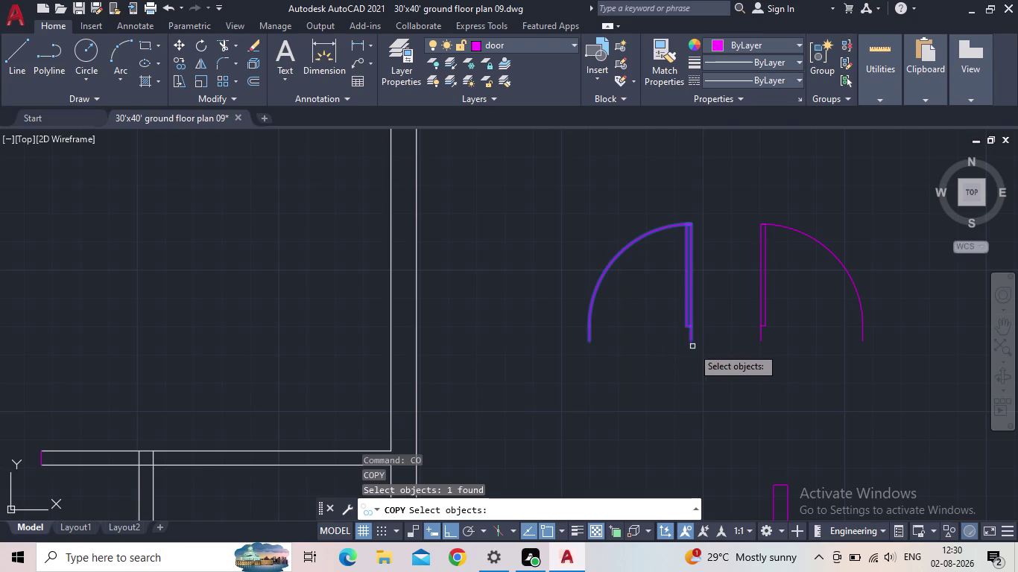
key(space)
drag(690, 337, 680, 339)
middle_drag(527, 373, 531, 373)
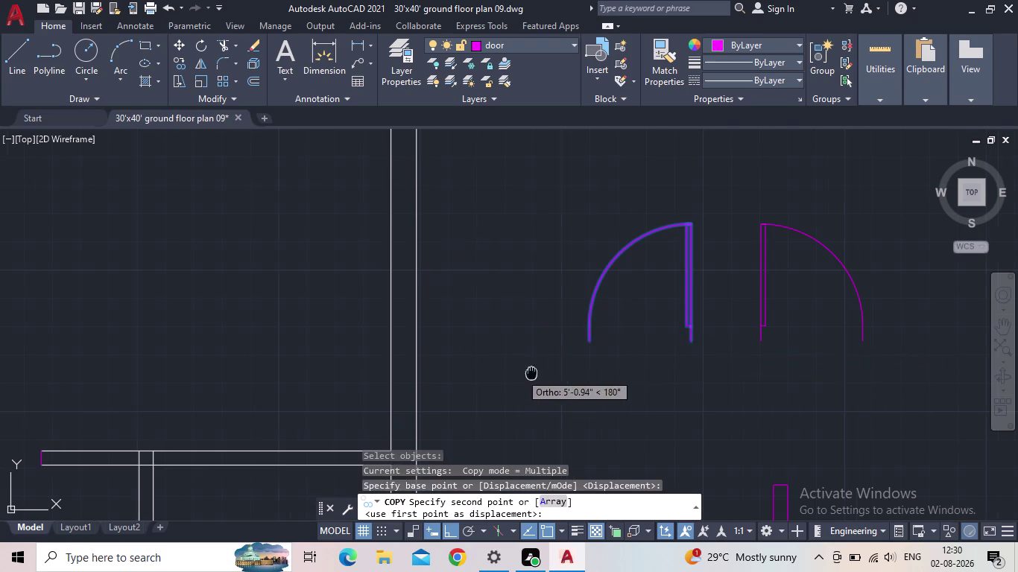
middle_drag(531, 373, 758, 364)
scroll(down, 3)
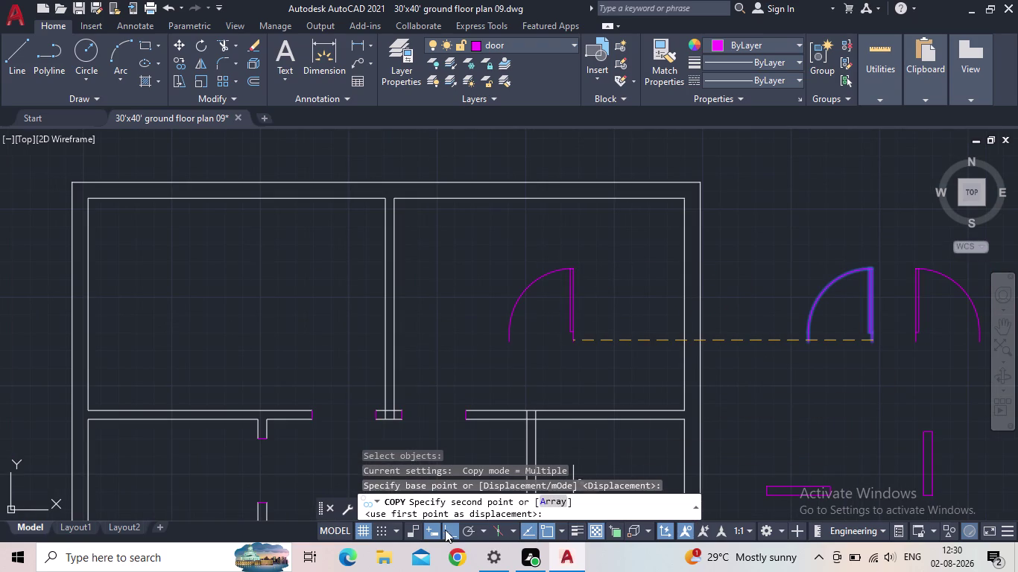
click(447, 527)
Place the first door swing copy at a wall opening.
middle_drag(552, 382, 732, 355)
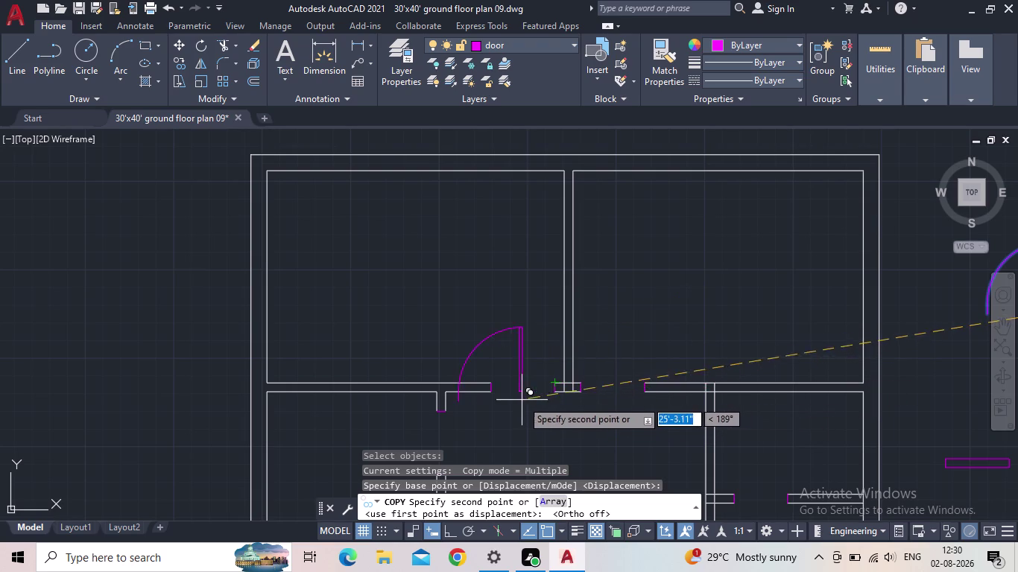
scroll(up, 3)
scroll(up, 3)
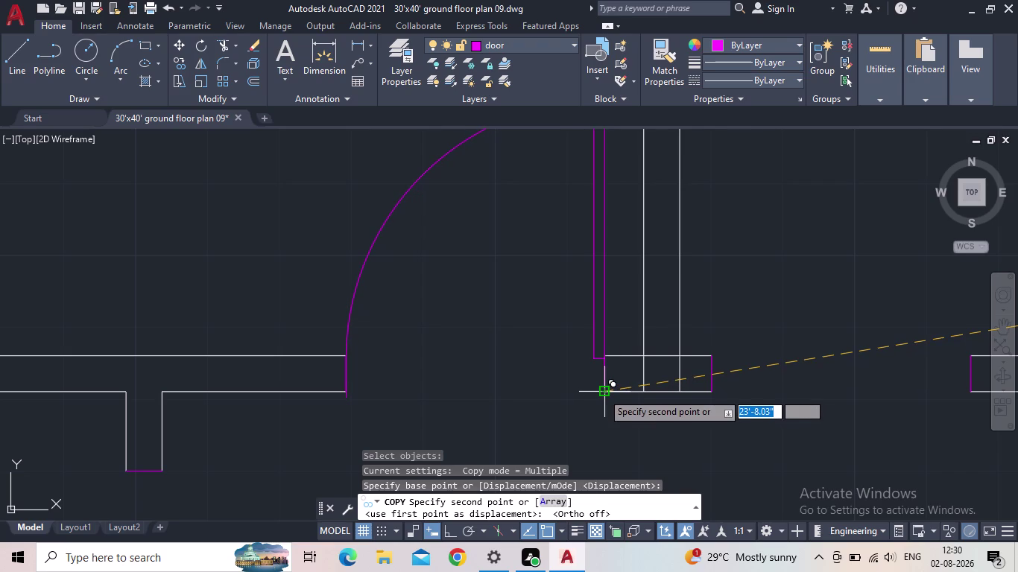
scroll(up, 3)
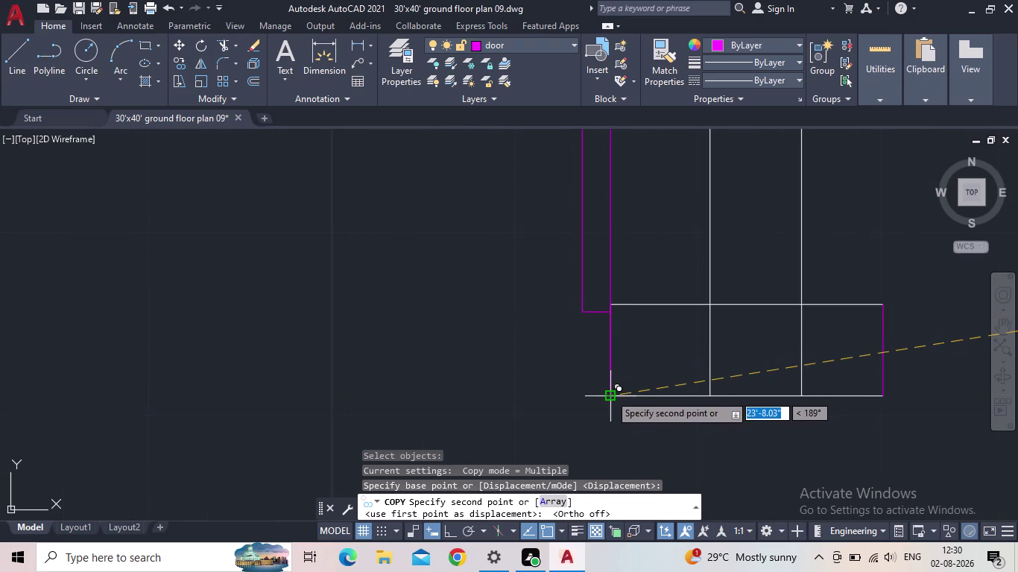
click(610, 394)
scroll(down, 3)
middle_drag(556, 379, 638, 354)
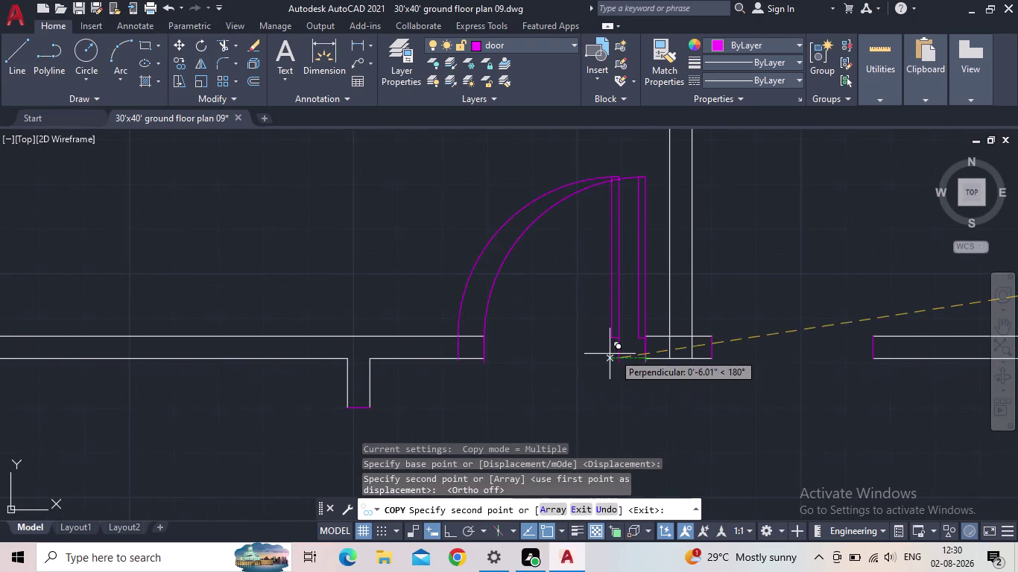
scroll(up, 3)
scroll(up, 3)
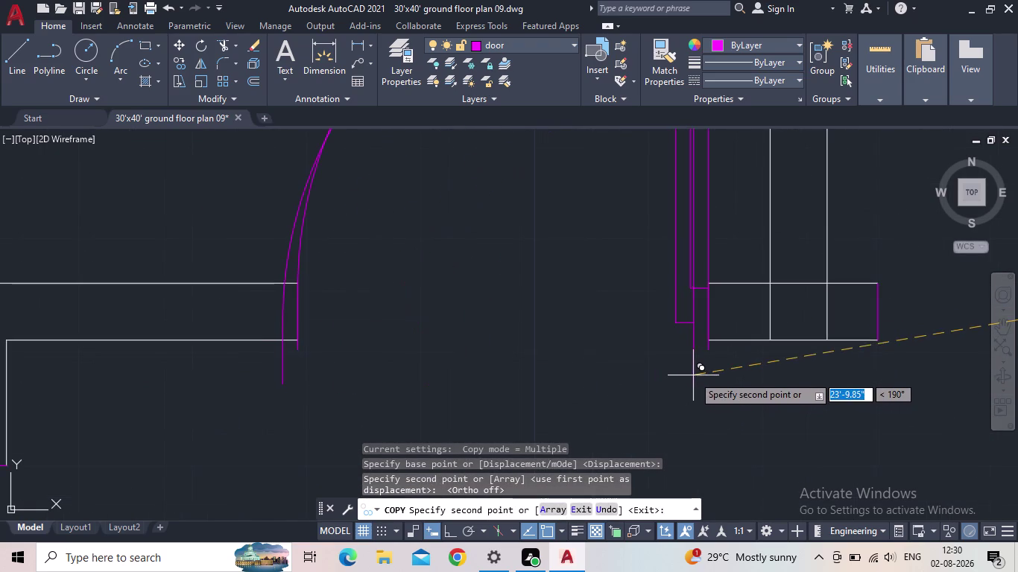
scroll(down, 3)
middle_drag(666, 390, 605, 277)
scroll(down, 3)
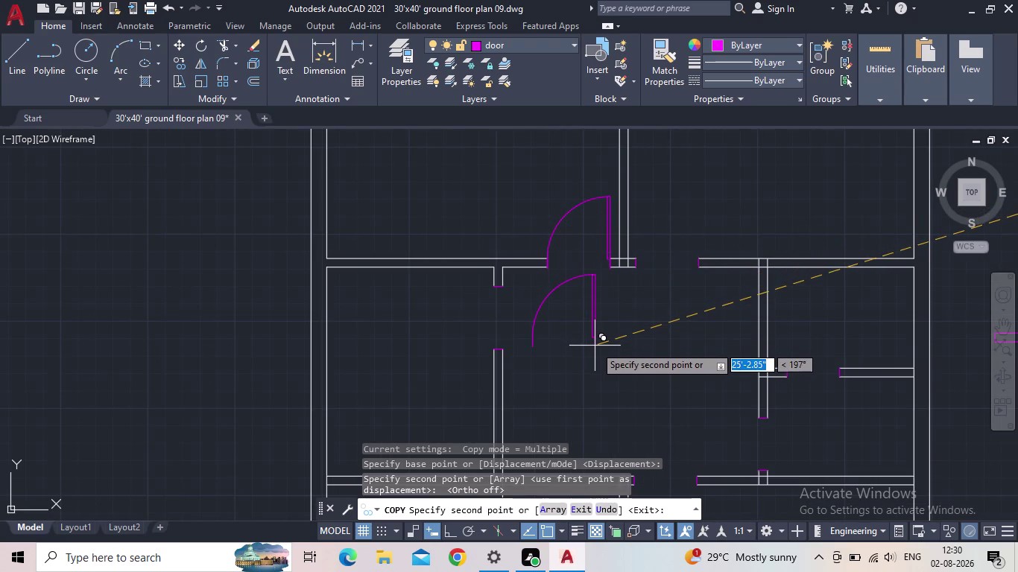
Place two more door swing copies, one in the lower room, then end copying.
middle_drag(616, 364, 616, 320)
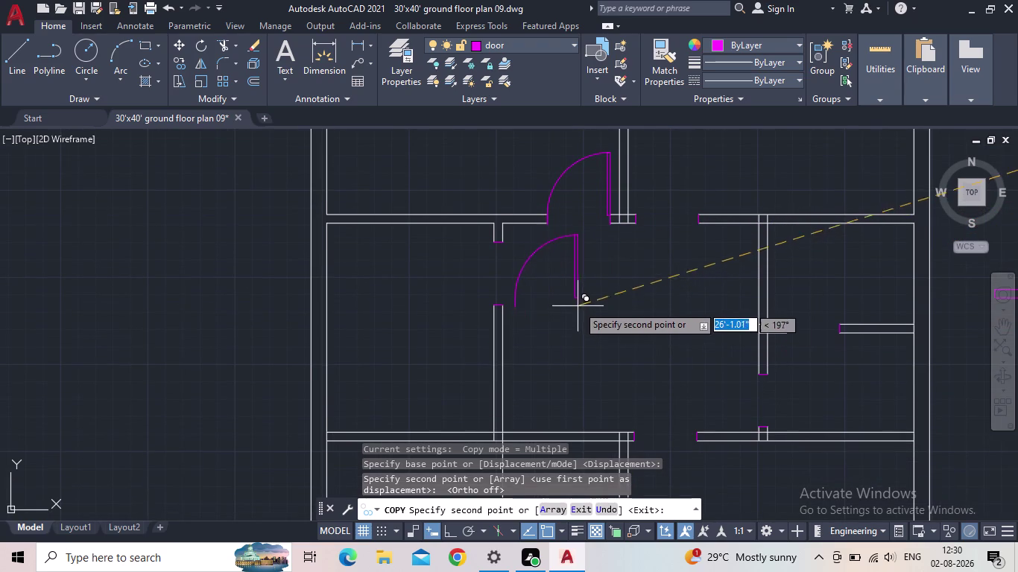
click(601, 328)
middle_drag(723, 416, 657, 279)
scroll(down, 3)
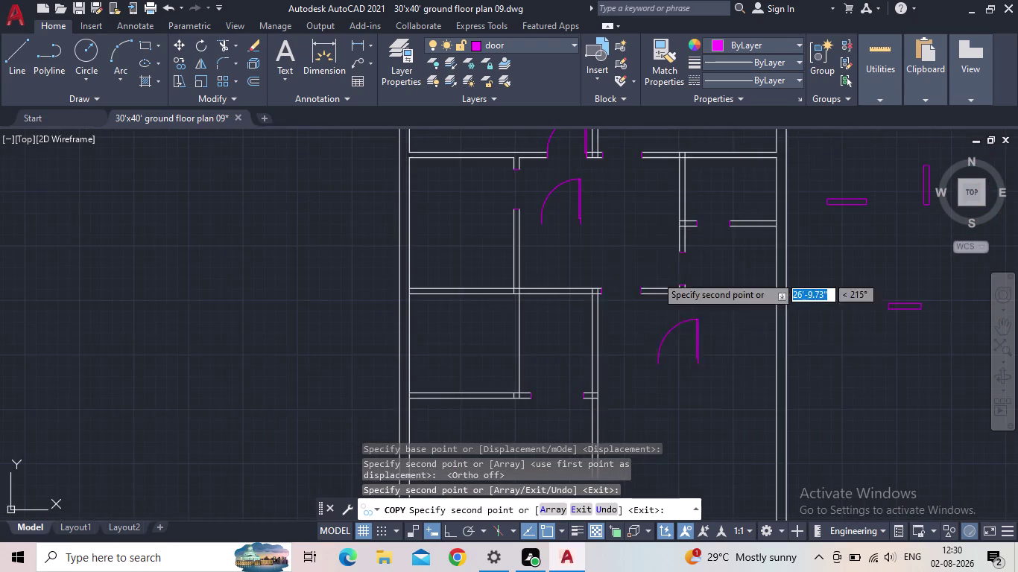
scroll(down, 3)
middle_drag(677, 336, 661, 318)
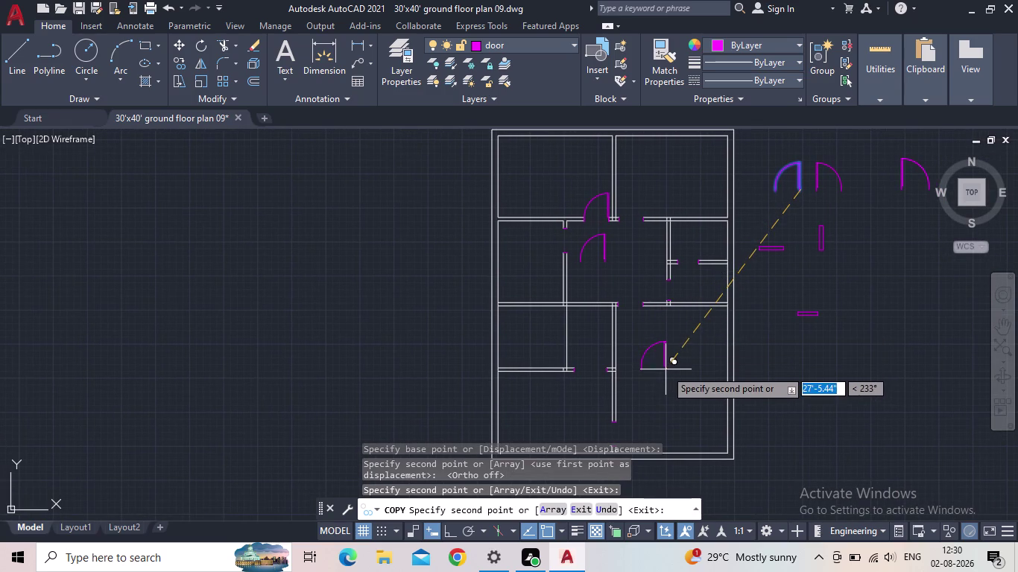
middle_drag(685, 399, 669, 349)
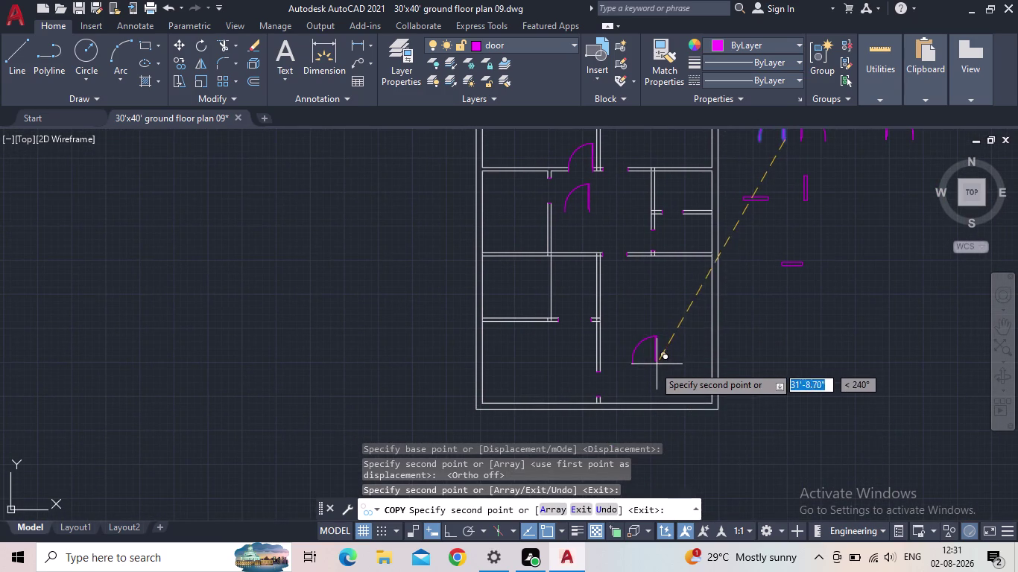
click(644, 371)
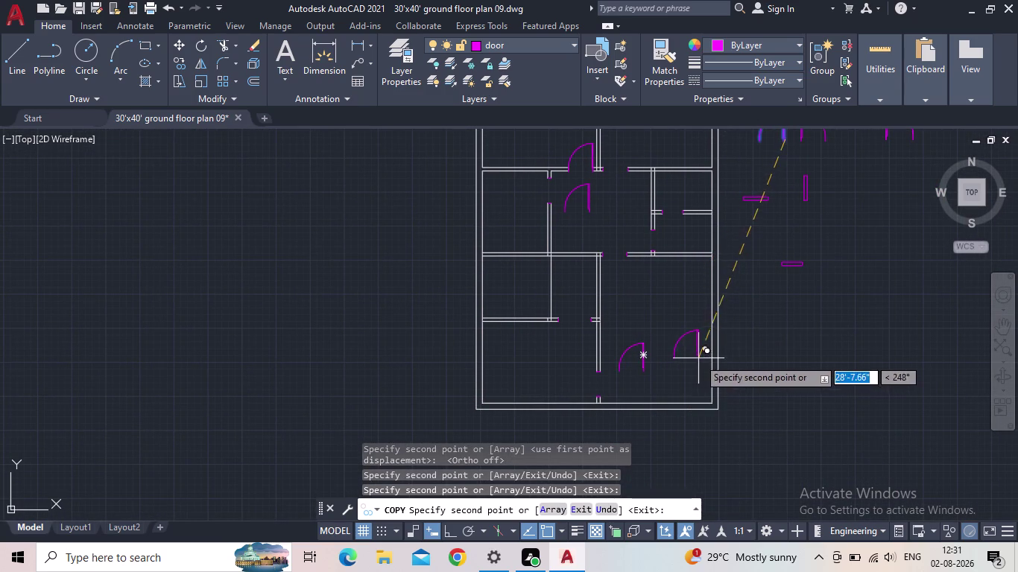
key(Escape)
middle_drag(571, 203, 527, 348)
scroll(up, 3)
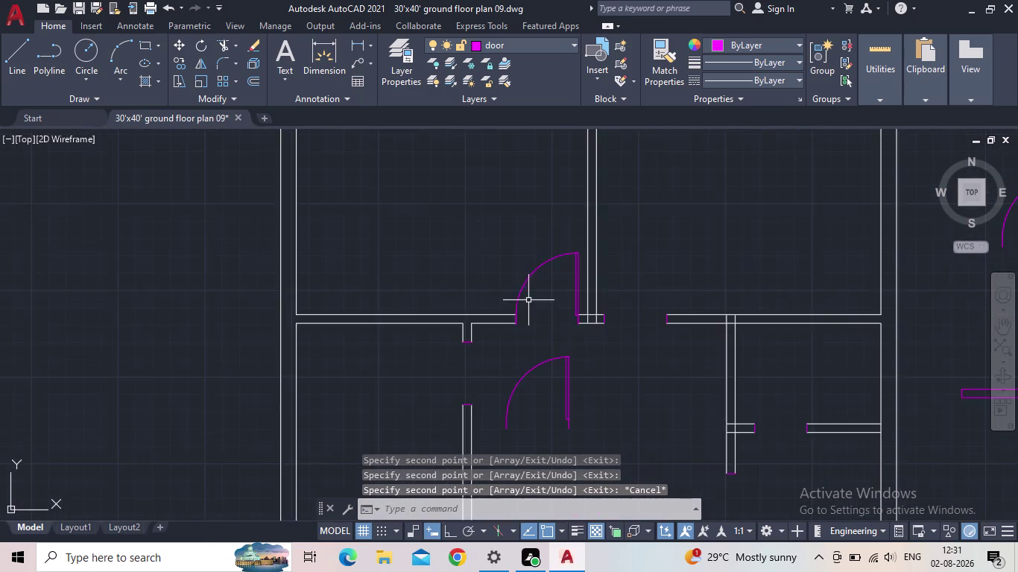
scroll(up, 3)
drag(534, 290, 495, 279)
click(469, 270)
scroll(up, 3)
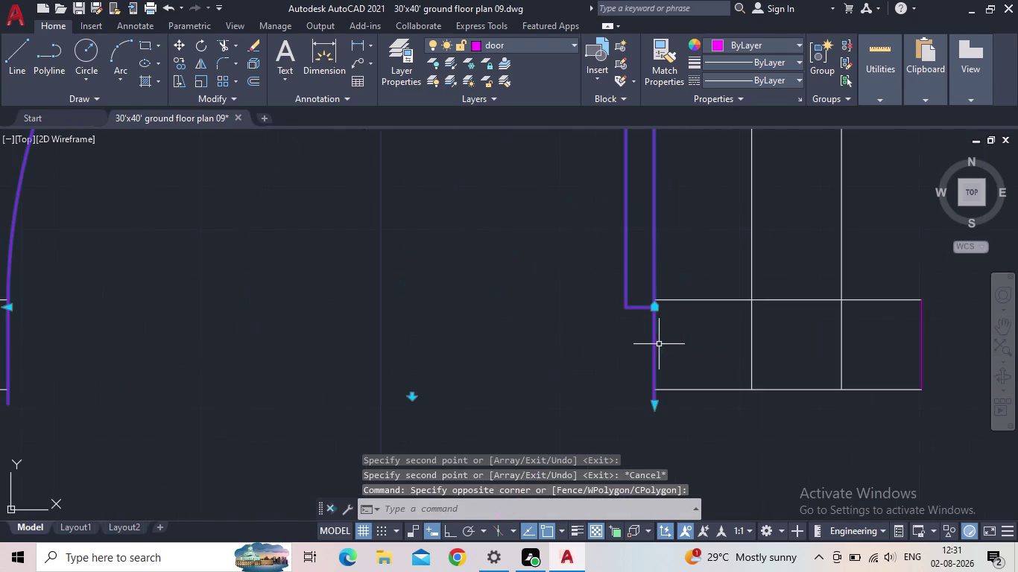
scroll(up, 3)
click(649, 383)
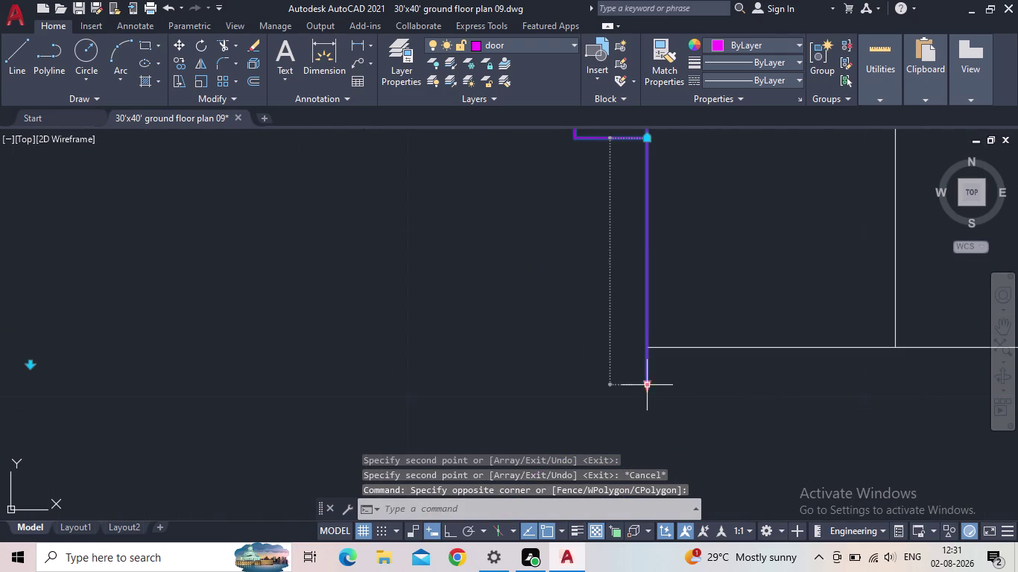
click(644, 348)
scroll(down, 3)
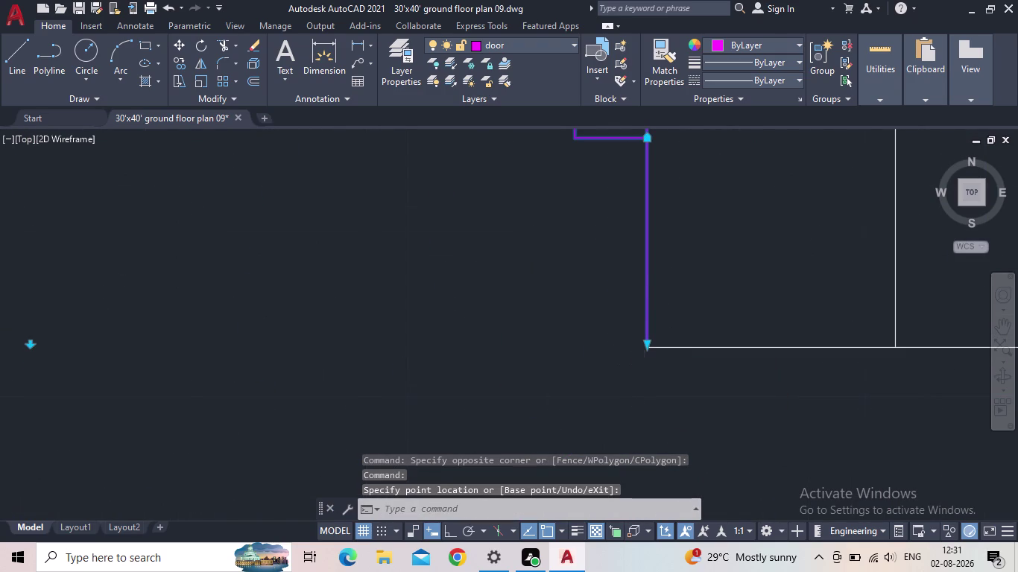
scroll(down, 3)
middle_drag(605, 349, 590, 376)
key(Escape)
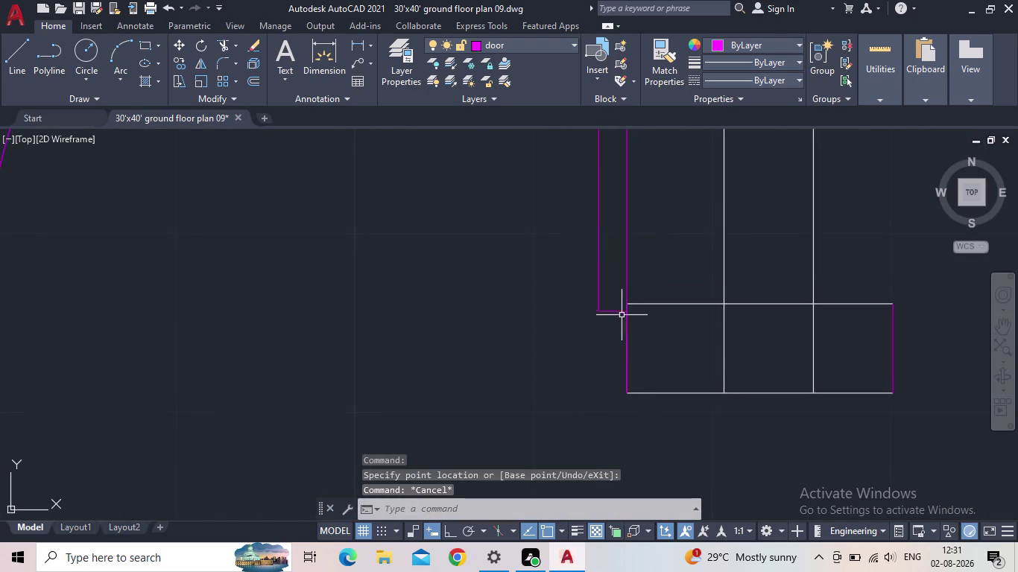
click(616, 311)
click(629, 310)
click(630, 305)
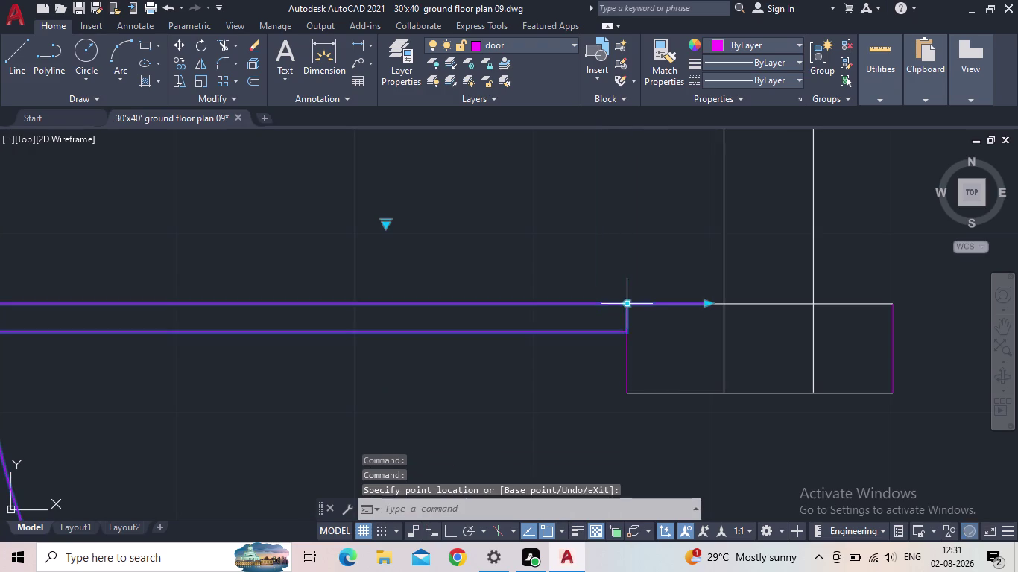
scroll(down, 3)
scroll(up, 3)
key(Escape)
scroll(down, 3)
middle_drag(539, 356, 825, 322)
scroll(down, 3)
middle_drag(715, 341, 563, 248)
scroll(down, 3)
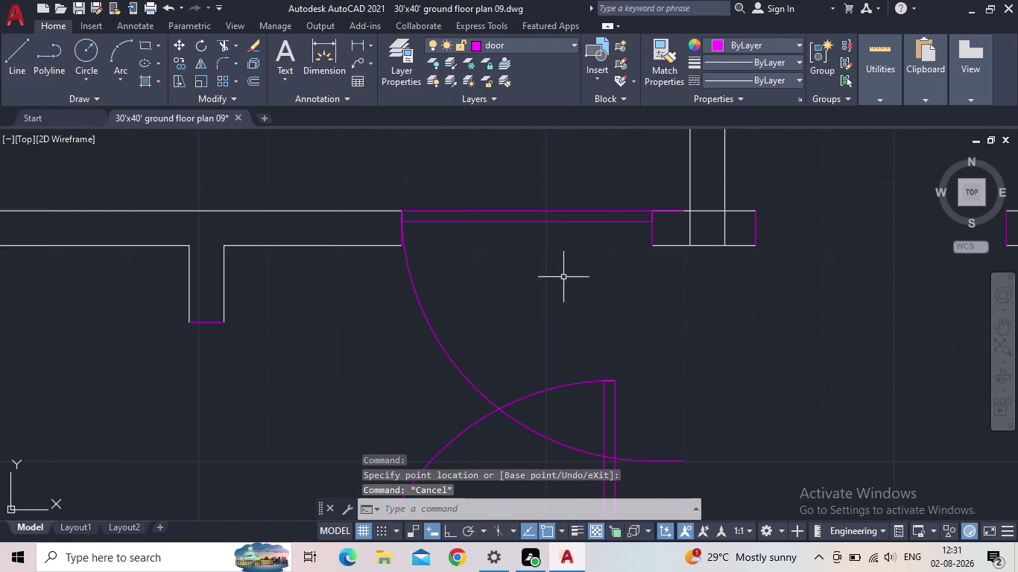
scroll(down, 3)
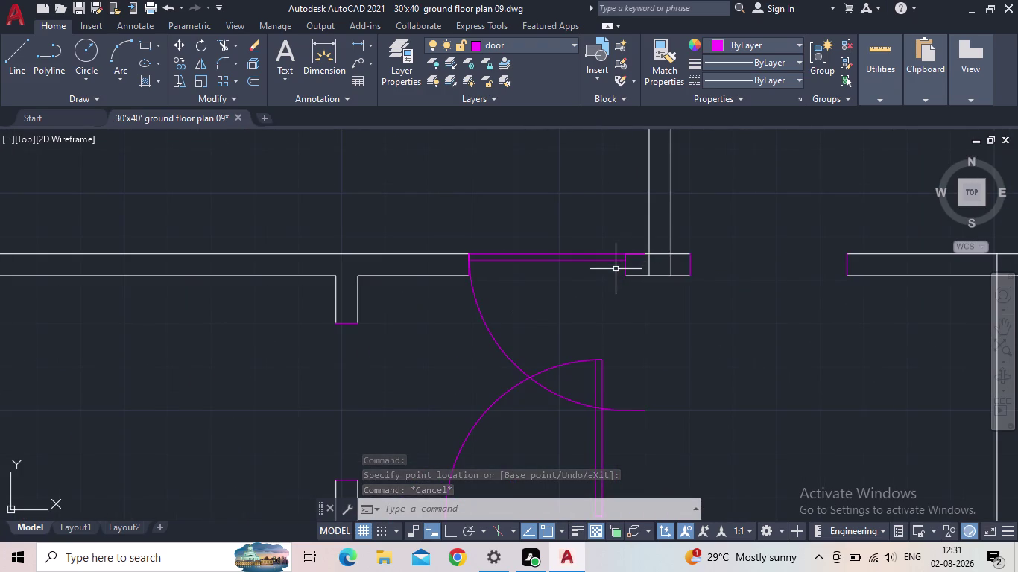
click(615, 252)
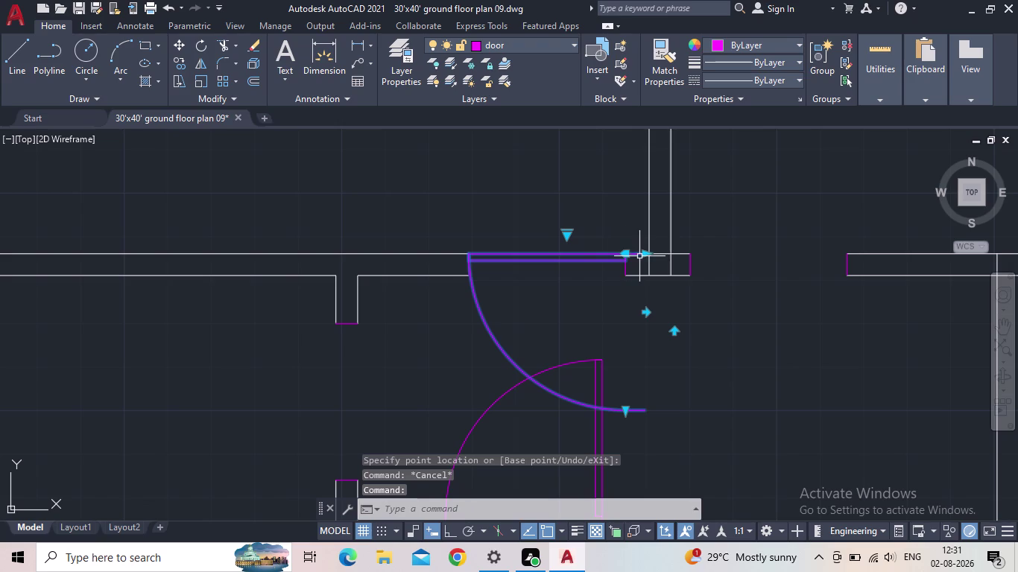
click(628, 255)
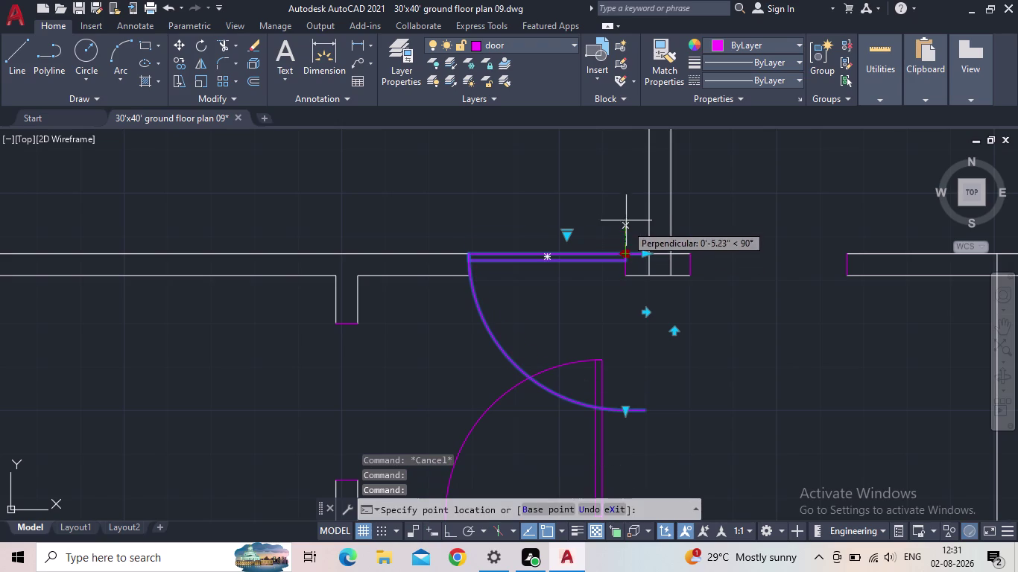
key(Escape)
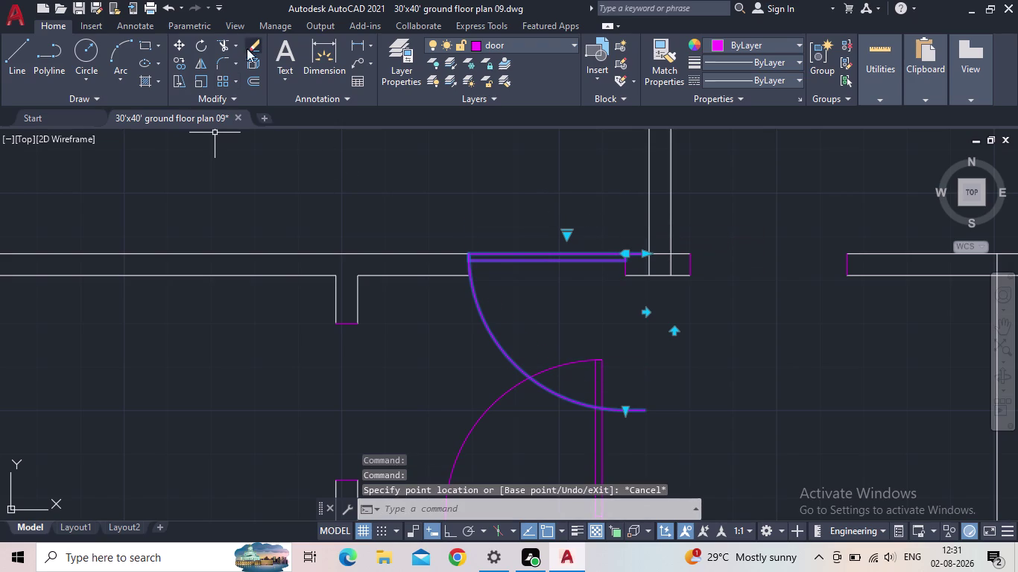
click(164, 5)
click(164, 8)
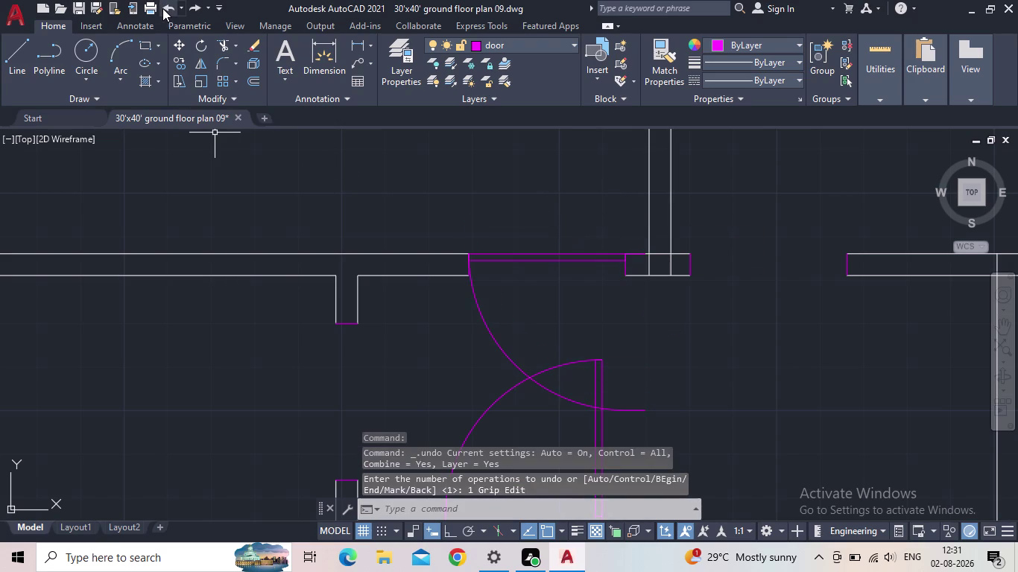
scroll(down, 3)
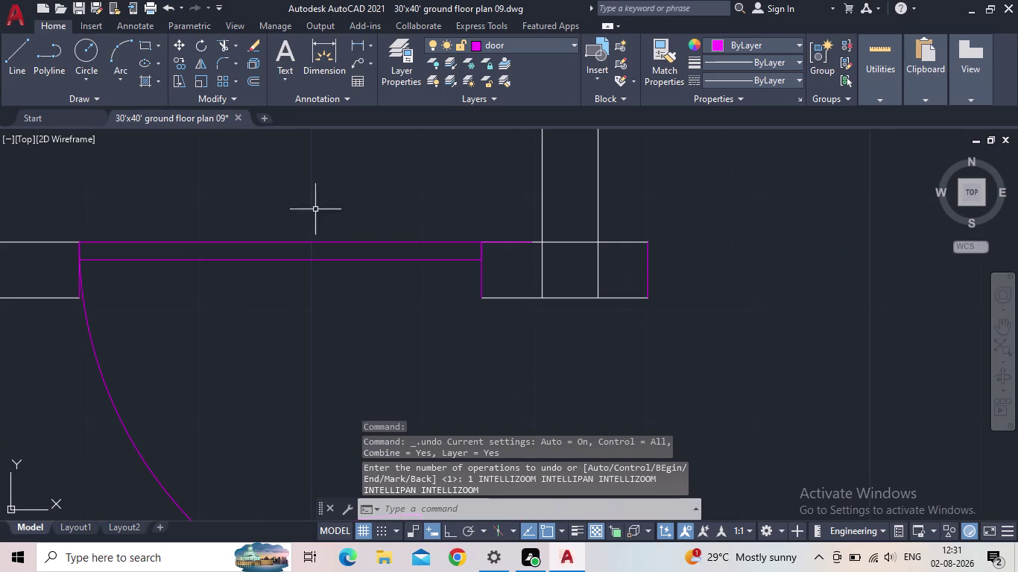
scroll(down, 3)
click(167, 8)
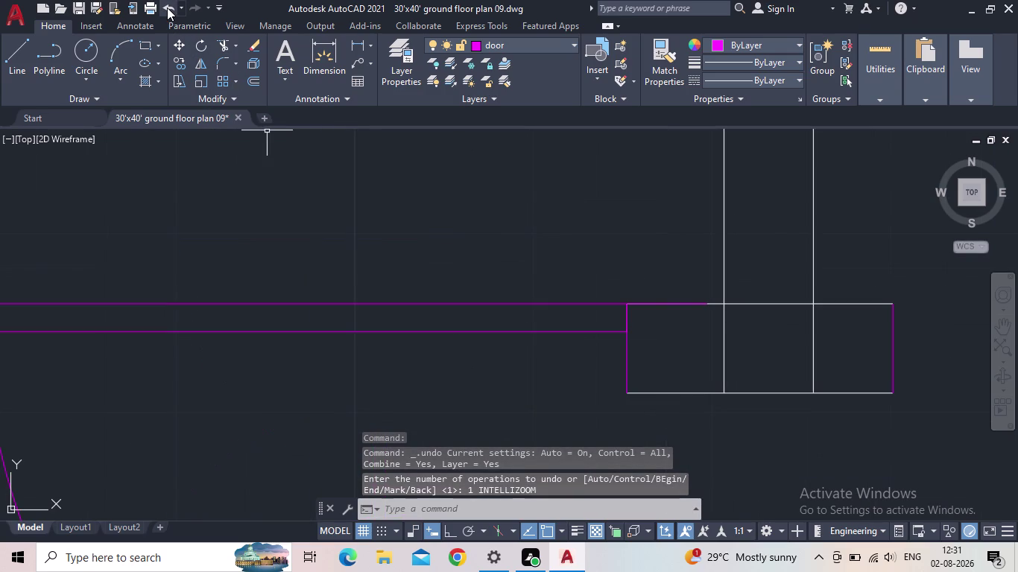
click(167, 7)
scroll(down, 3)
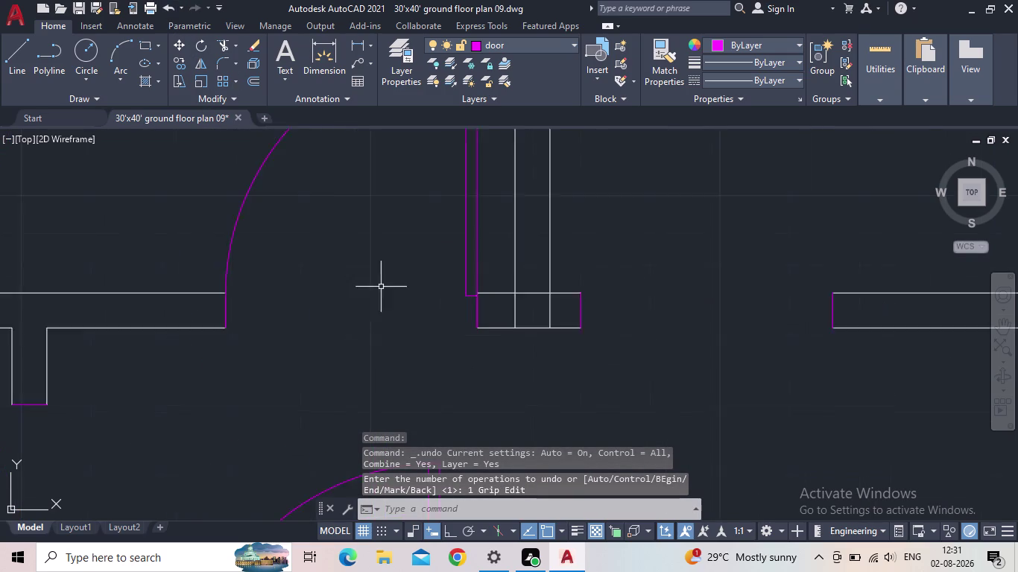
middle_drag(423, 279, 425, 289)
scroll(up, 3)
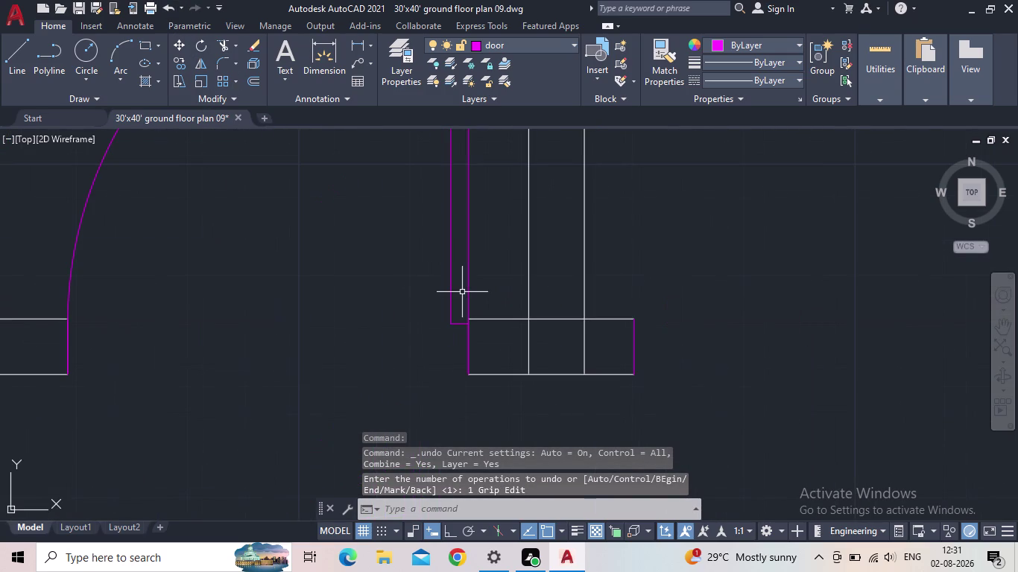
scroll(down, 3)
key(Escape)
scroll(down, 3)
middle_drag(393, 313, 518, 333)
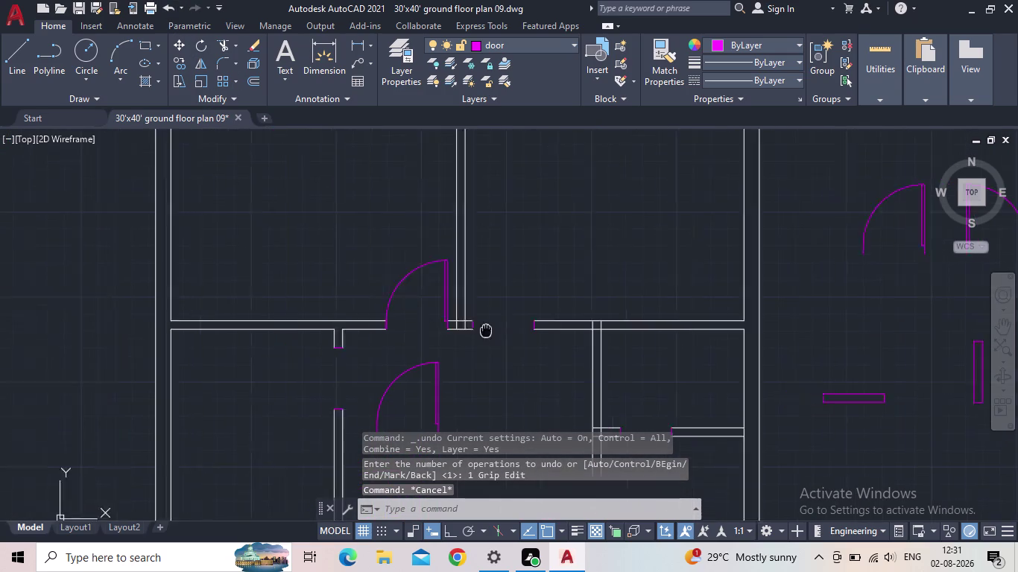
middle_drag(519, 333, 572, 317)
middle_drag(564, 410, 549, 286)
Rotate the inner door symbol about its hinge to a new orientation.
drag(530, 280, 488, 258)
click(461, 241)
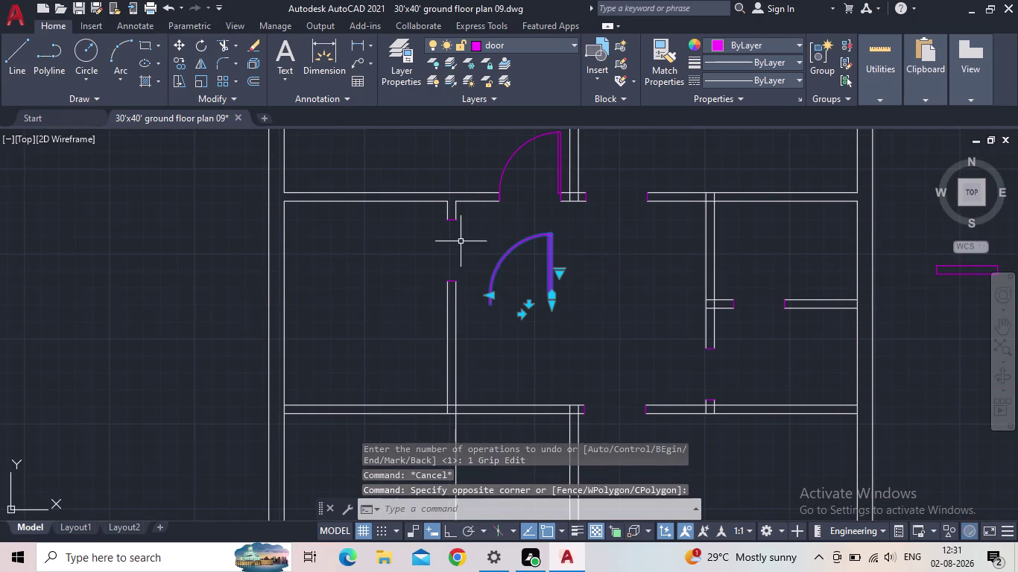
click(449, 531)
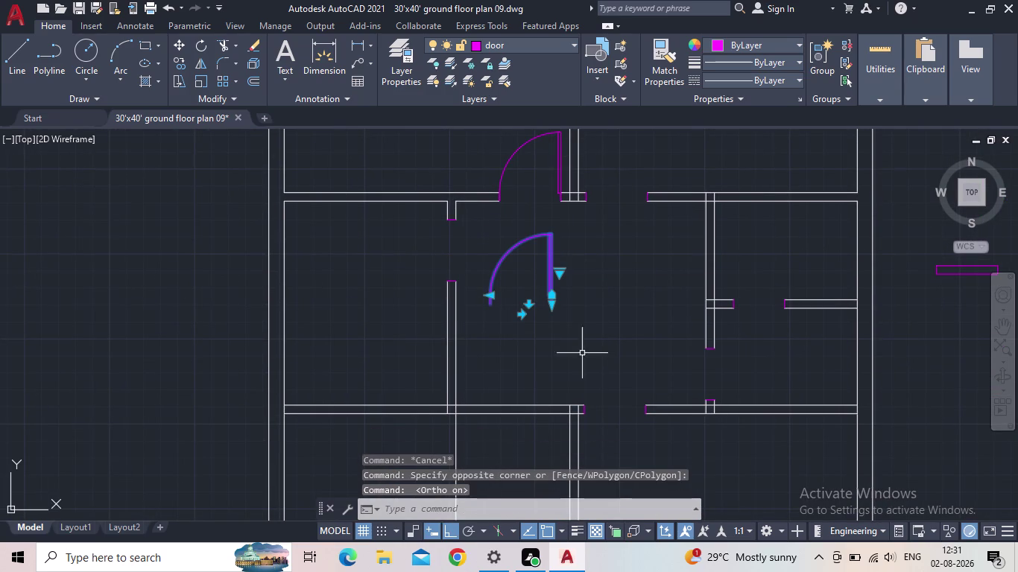
key(r)
key(o)
key(Return)
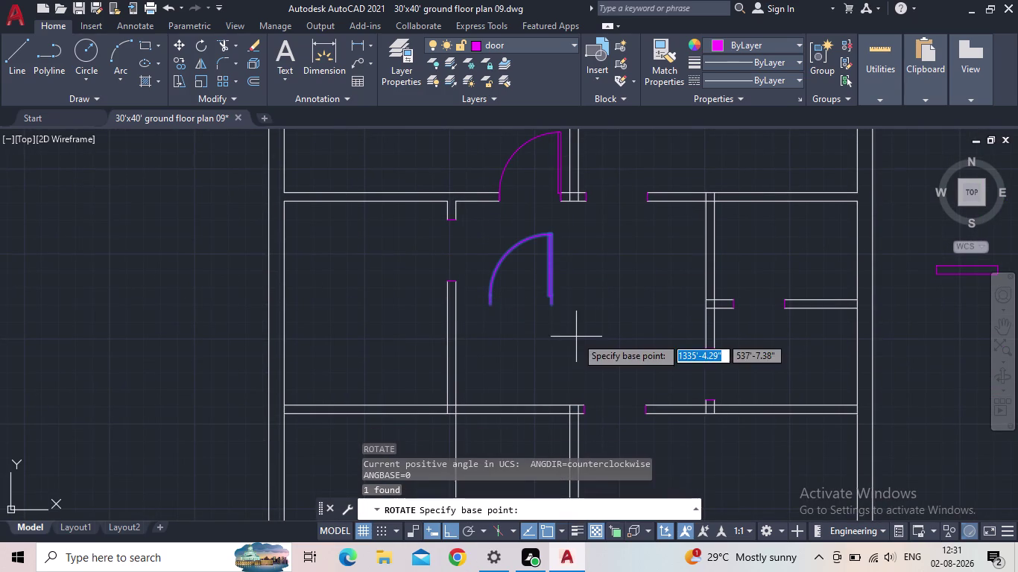
click(550, 305)
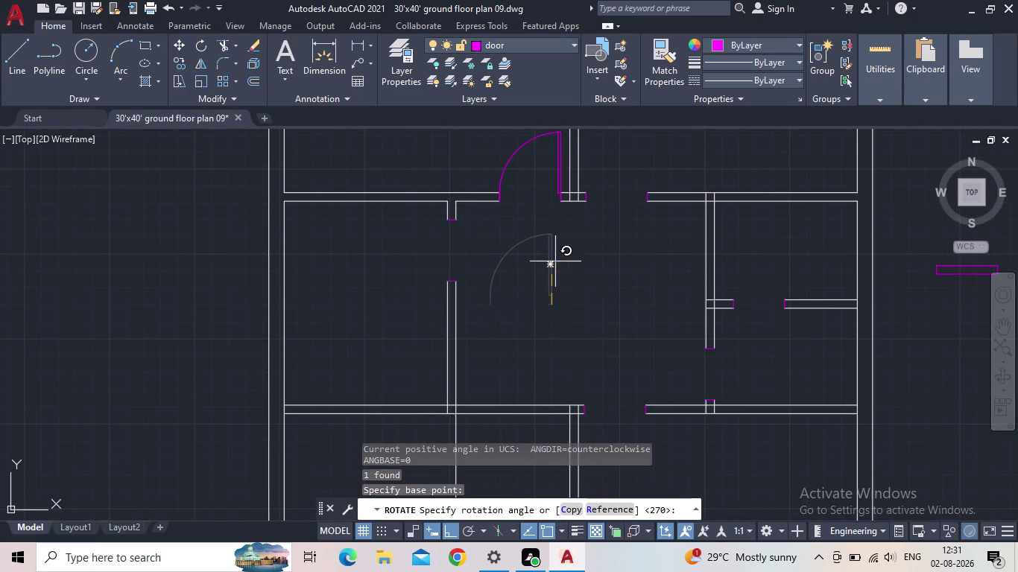
click(553, 247)
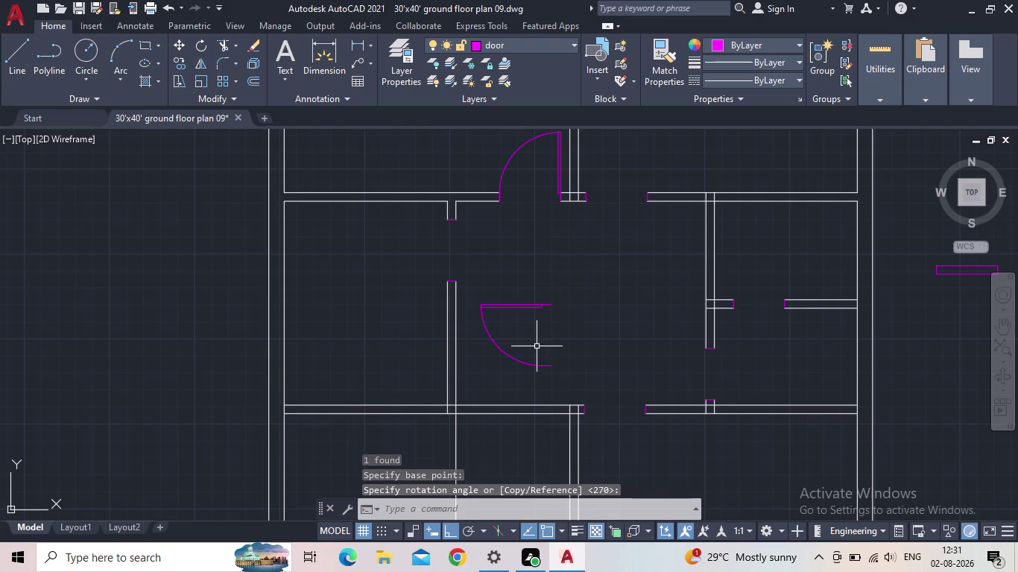
key(Escape)
Rotate the lower room's door swing about its hinge to a new swing angle.
middle_drag(551, 344, 431, 192)
scroll(down, 3)
middle_drag(509, 360, 493, 285)
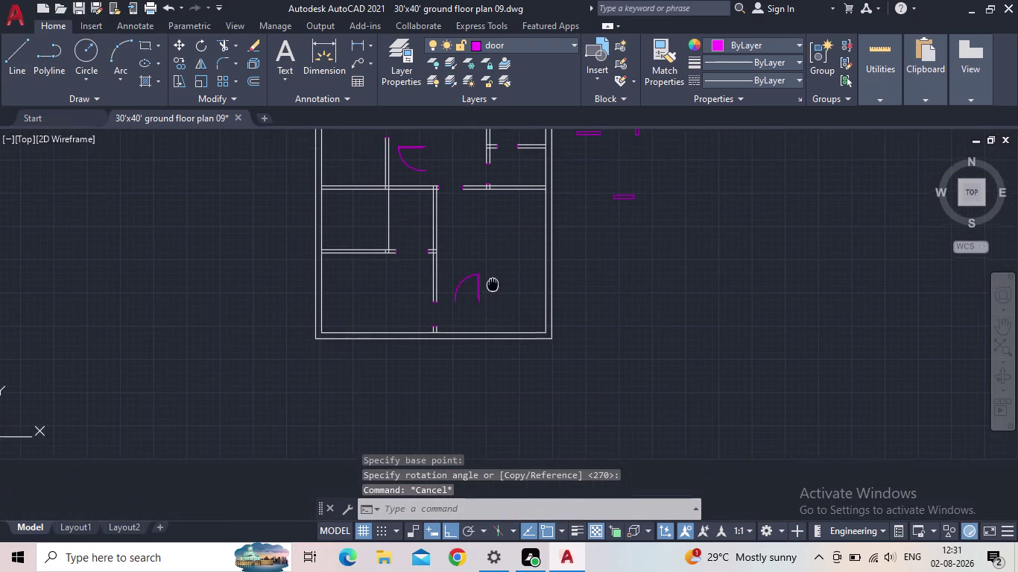
middle_drag(493, 285, 492, 284)
drag(481, 308, 474, 290)
click(435, 256)
key(Escape)
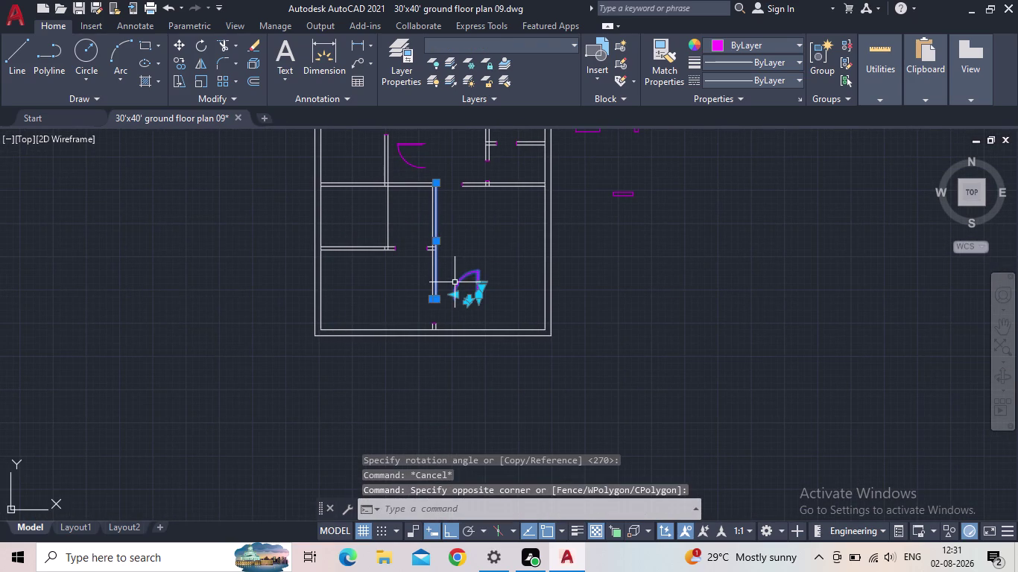
click(460, 282)
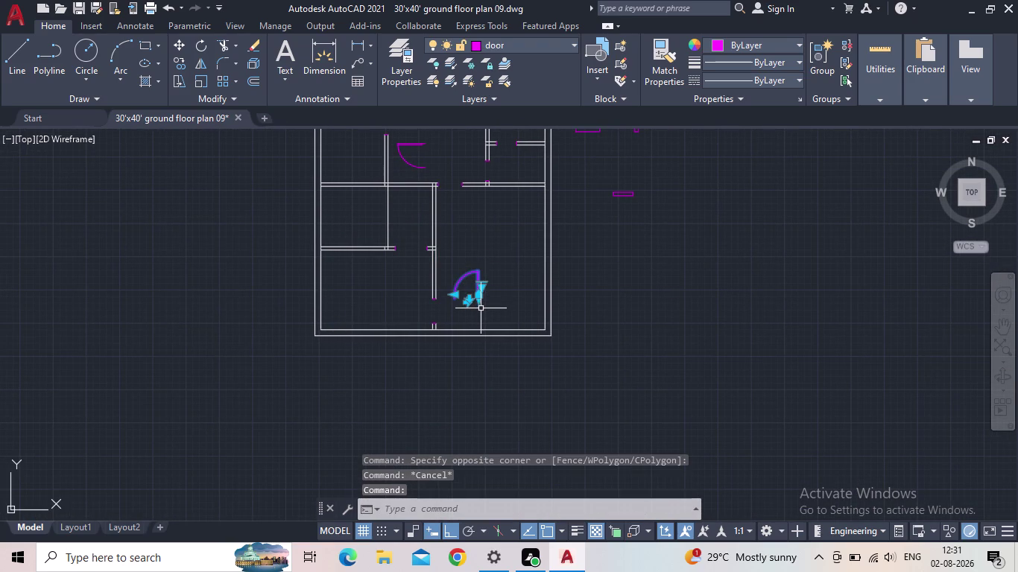
key(r)
key(o)
key(space)
scroll(up, 3)
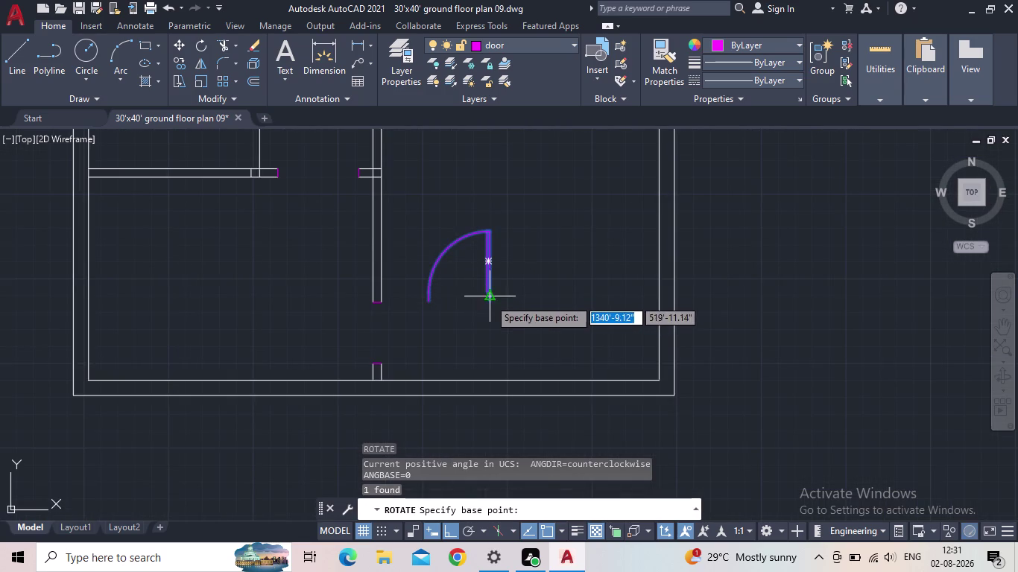
click(489, 302)
click(479, 339)
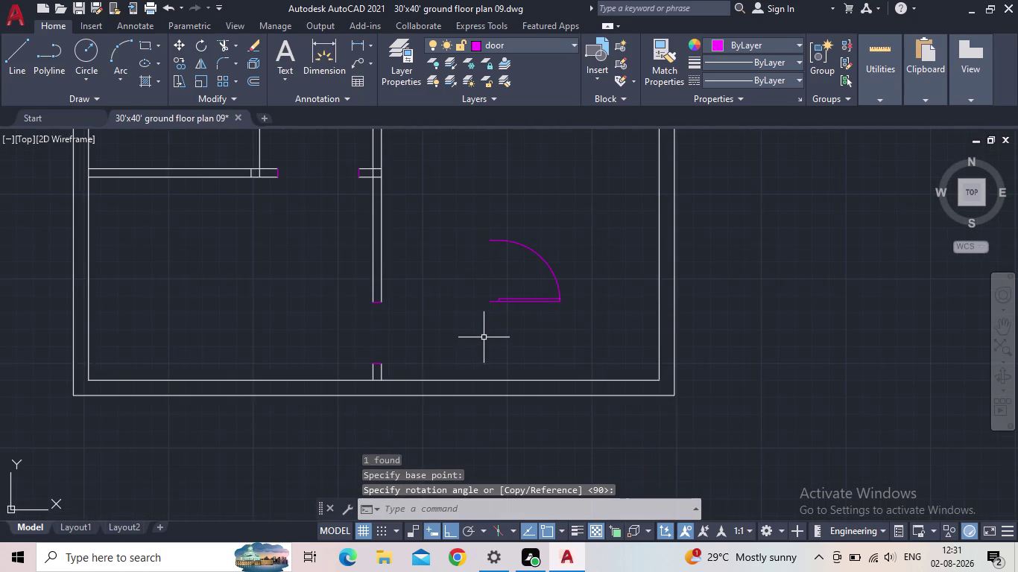
Rotate the left spare door swing 270° to swing downward, then turn Ortho off.
scroll(down, 3)
middle_drag(518, 270, 497, 329)
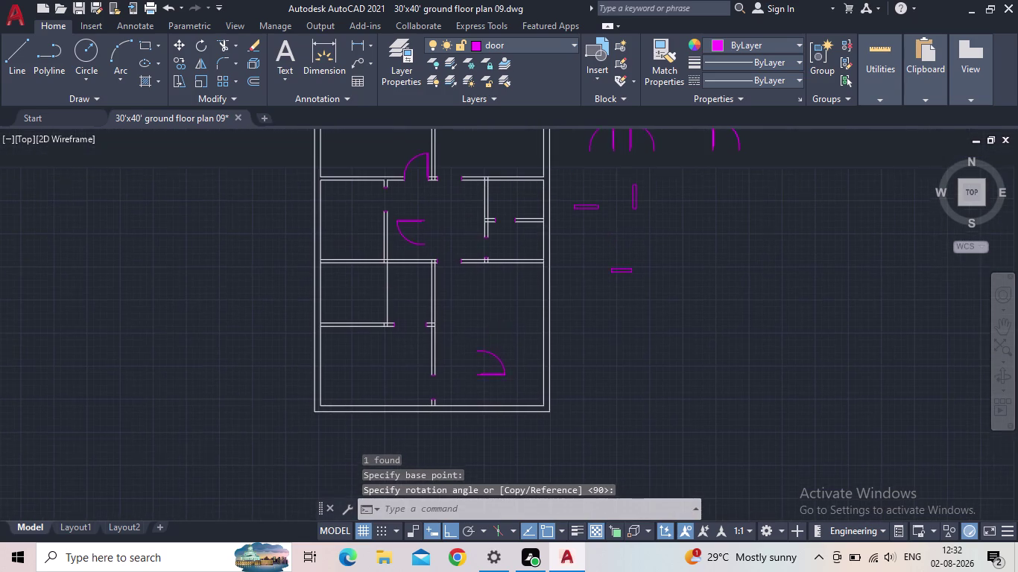
middle_drag(496, 329, 495, 330)
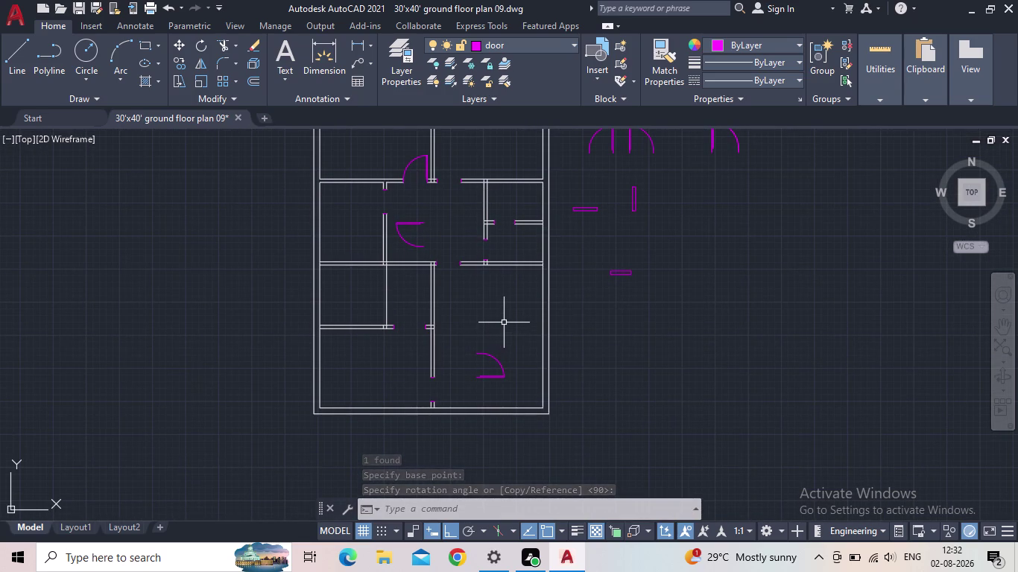
middle_drag(498, 330, 461, 380)
scroll(up, 3)
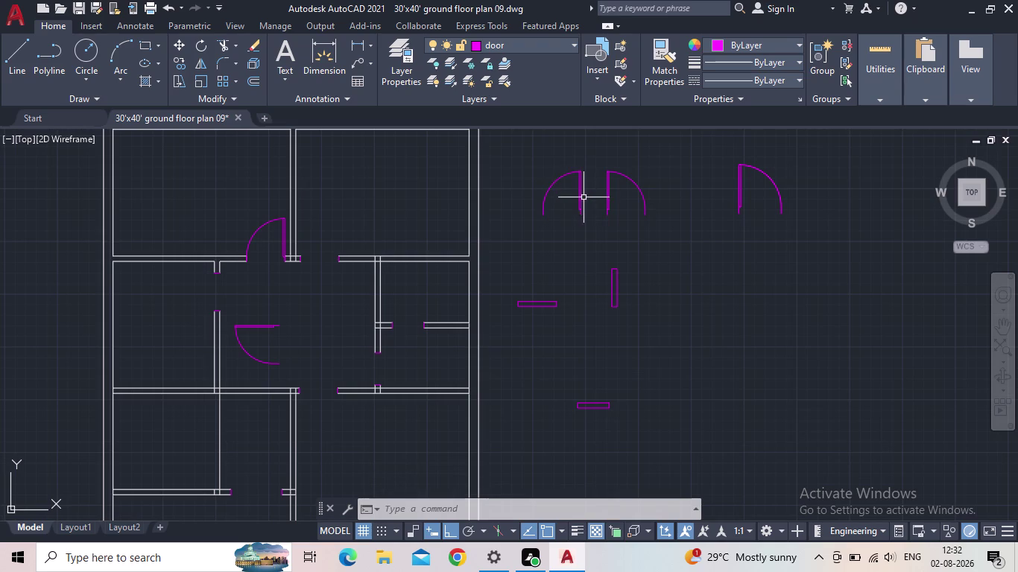
click(584, 198)
click(567, 198)
key(space)
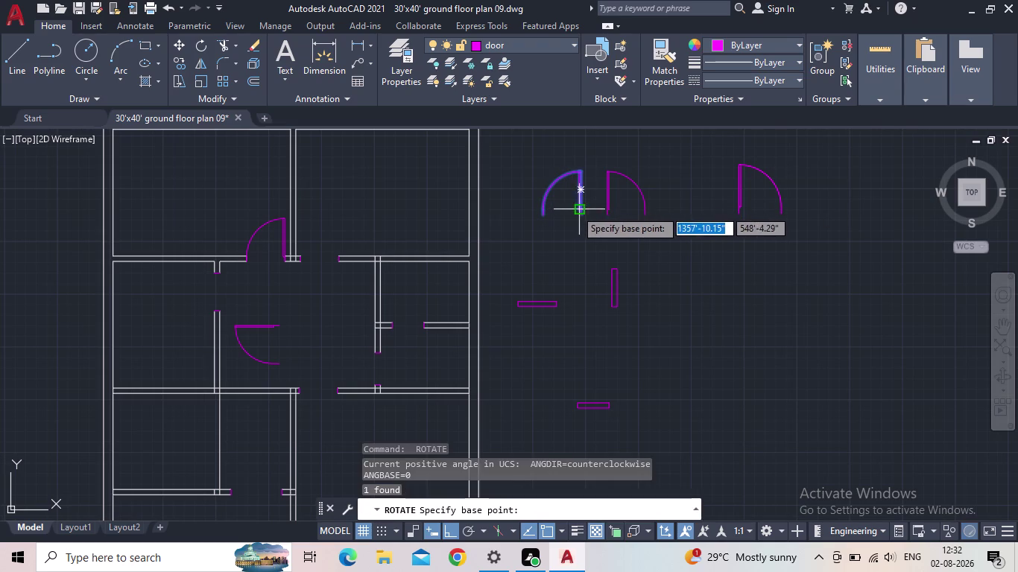
click(581, 217)
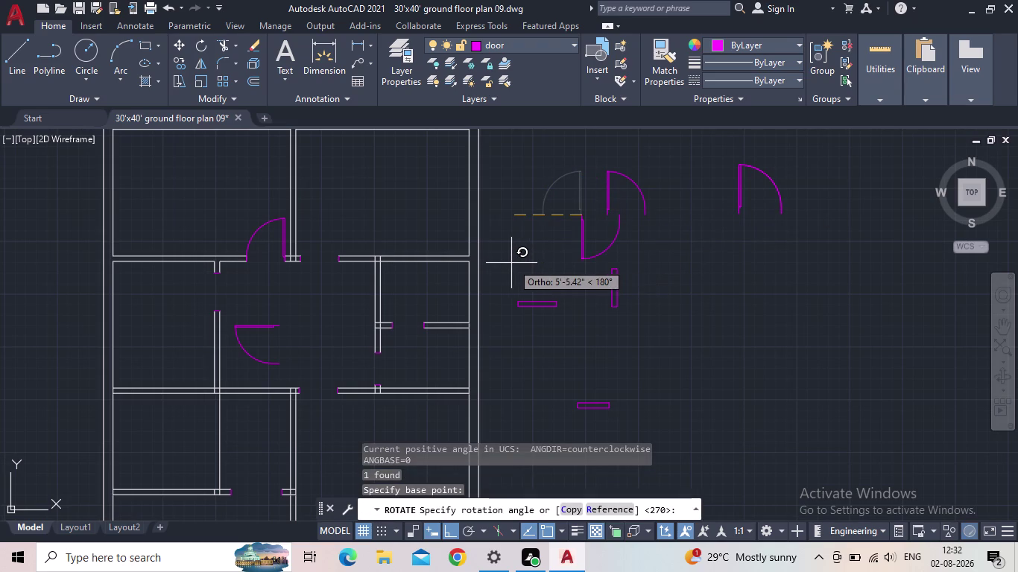
click(518, 258)
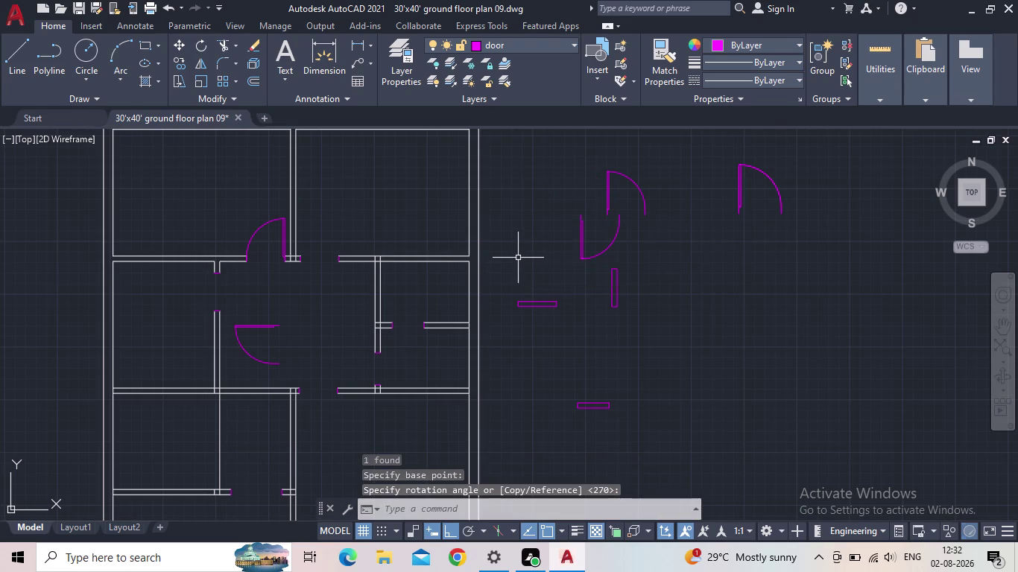
click(518, 258)
key(Escape)
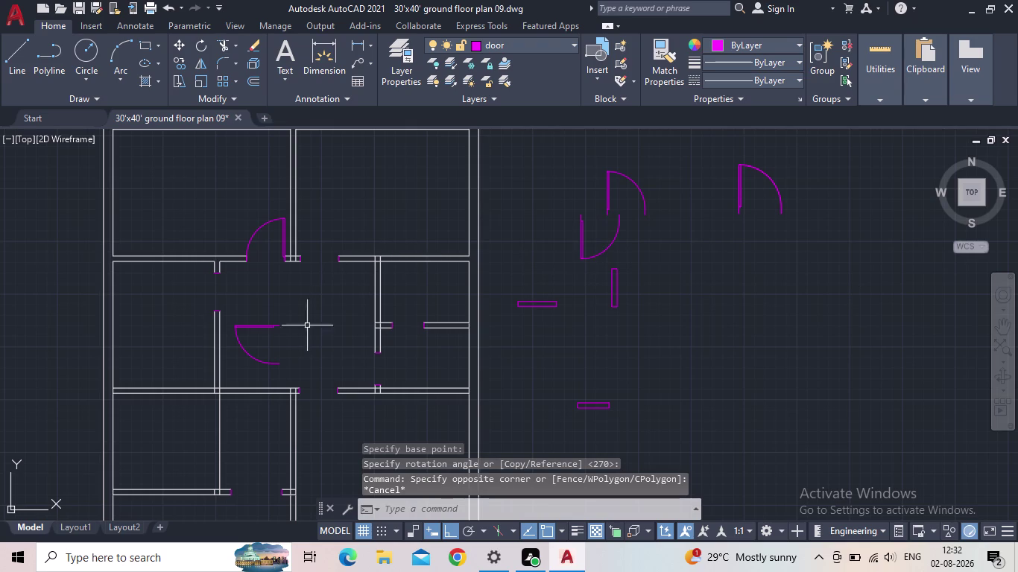
click(452, 532)
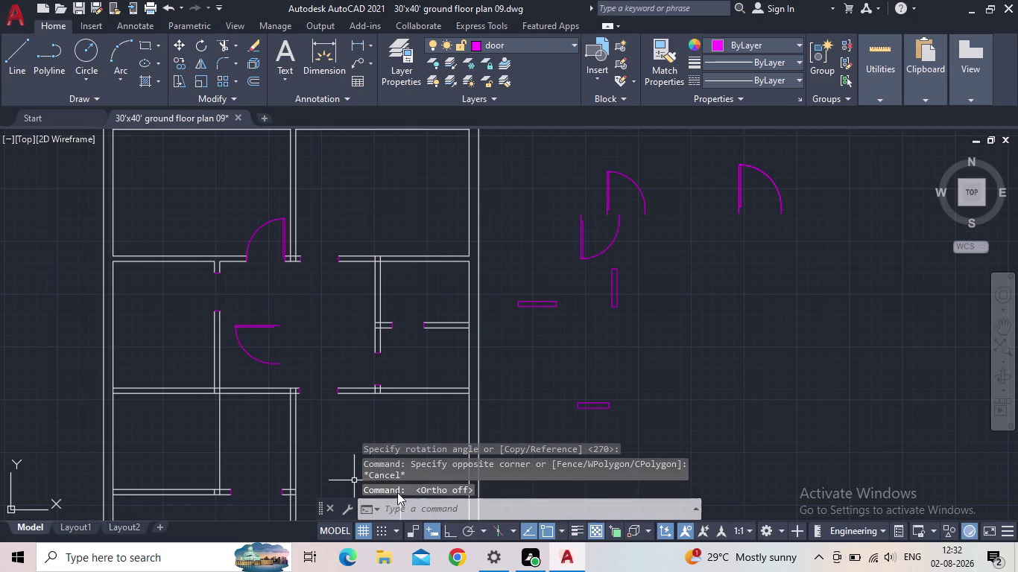
Move the left room's door swing by its leaf end onto the wall corner.
text(m)
key(space)
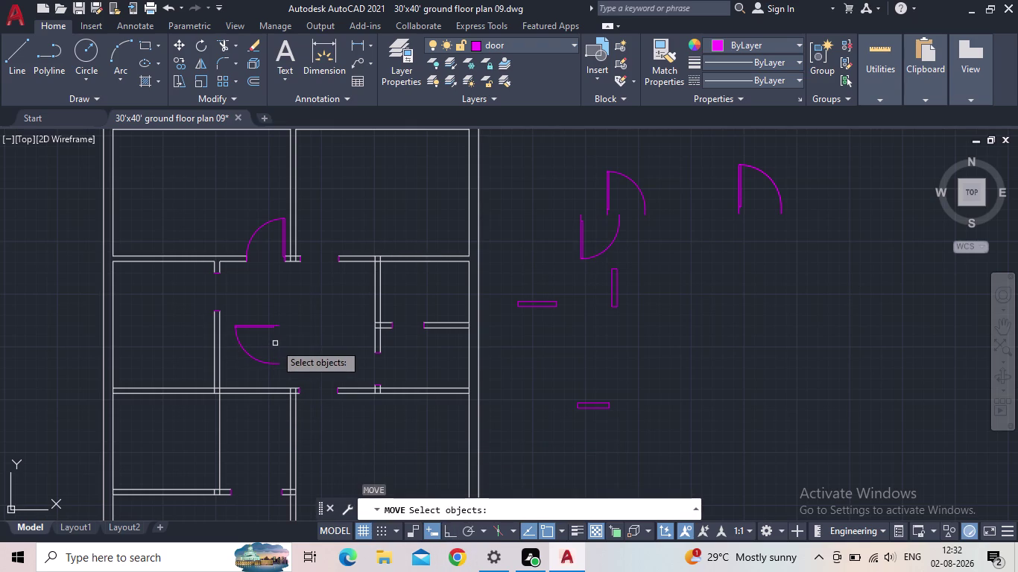
drag(274, 340, 260, 334)
click(250, 327)
key(space)
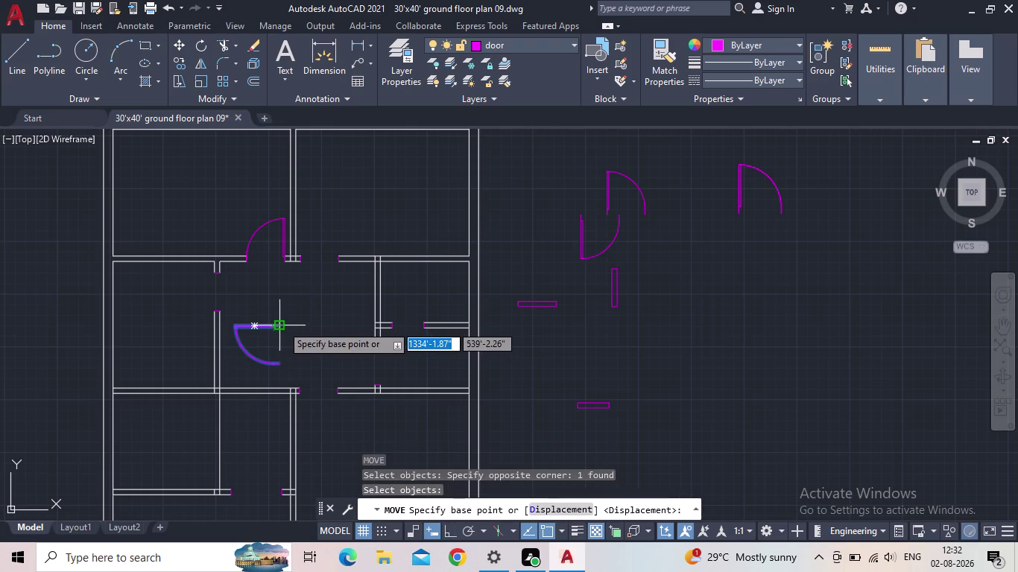
click(278, 326)
scroll(up, 3)
scroll(up, 3)
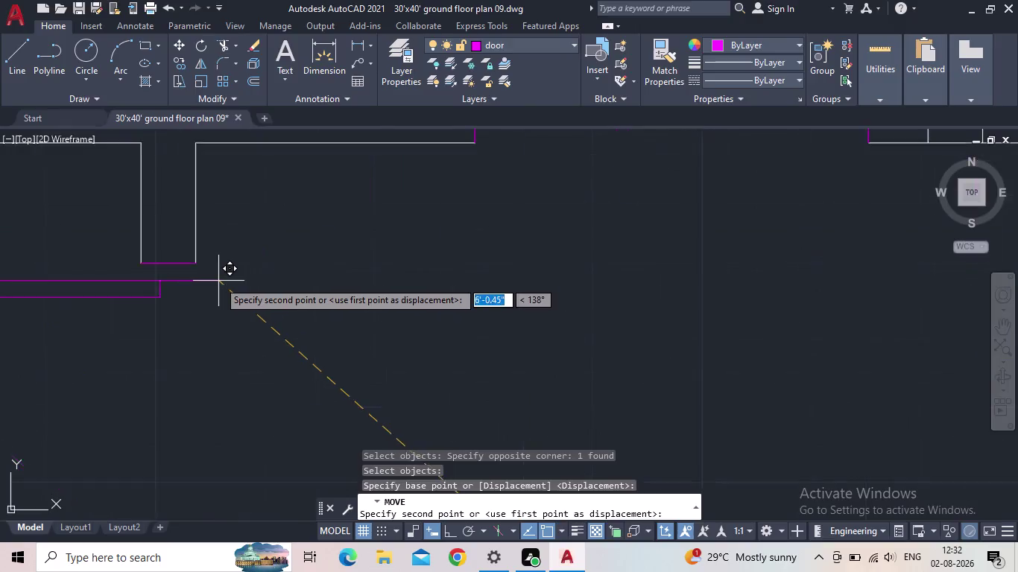
click(194, 266)
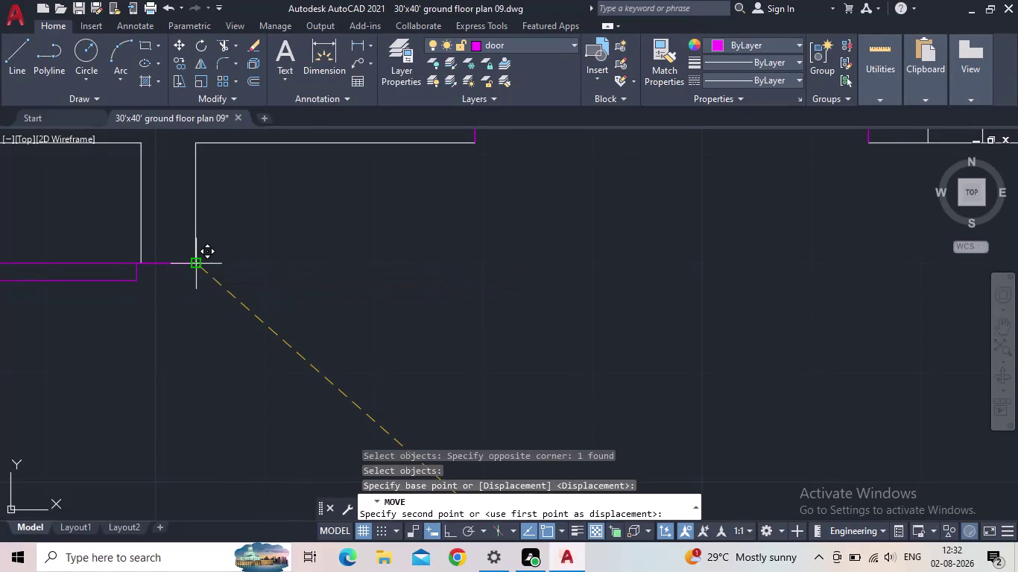
Check the placed door, then select the lower room's door swing for moving.
scroll(down, 3)
middle_drag(293, 308, 465, 251)
scroll(down, 3)
middle_drag(543, 302, 352, 195)
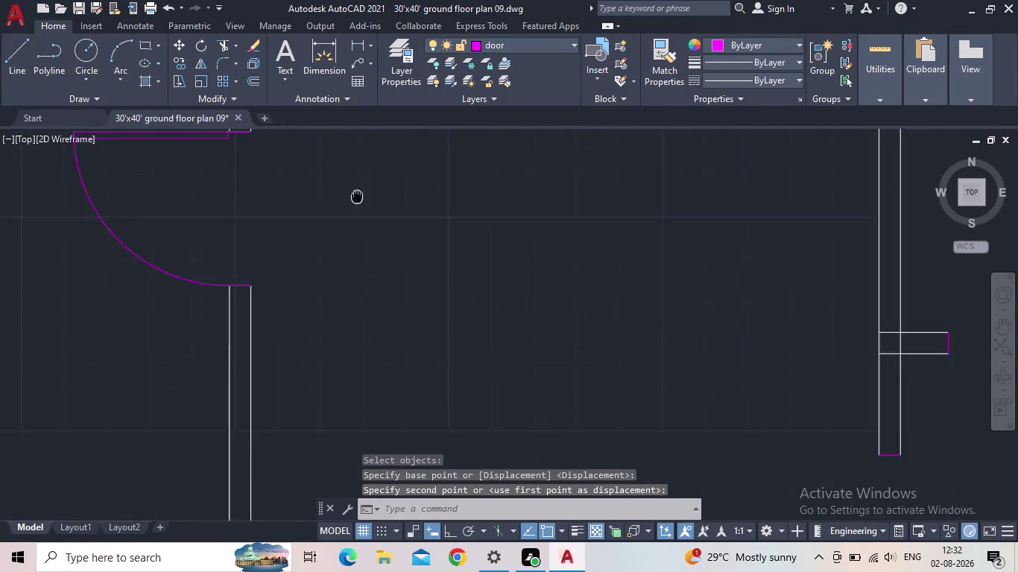
middle_drag(352, 195, 323, 193)
scroll(down, 3)
scroll(down, 3)
middle_drag(437, 348, 369, 207)
scroll(up, 3)
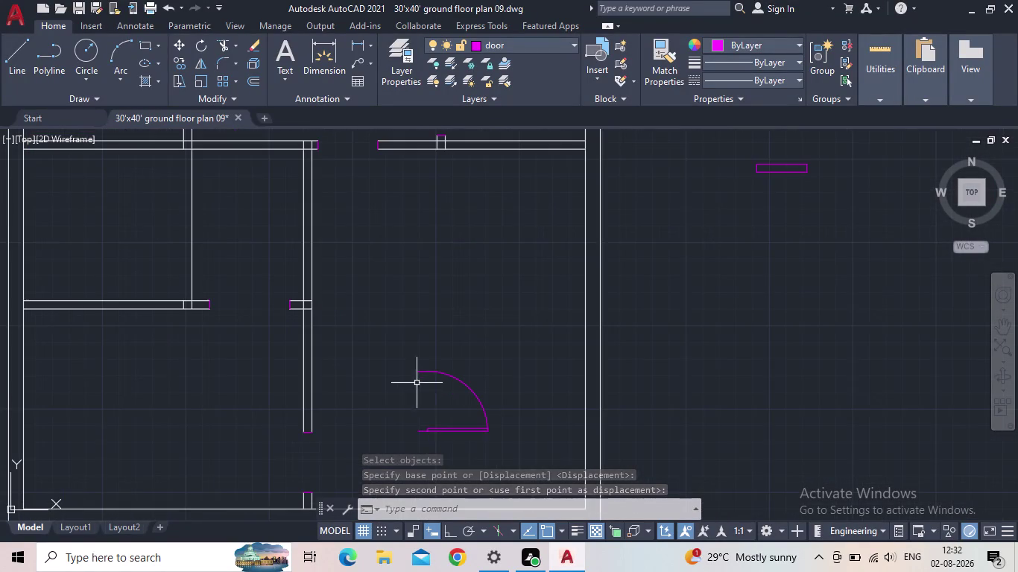
click(468, 434)
click(450, 427)
key(space)
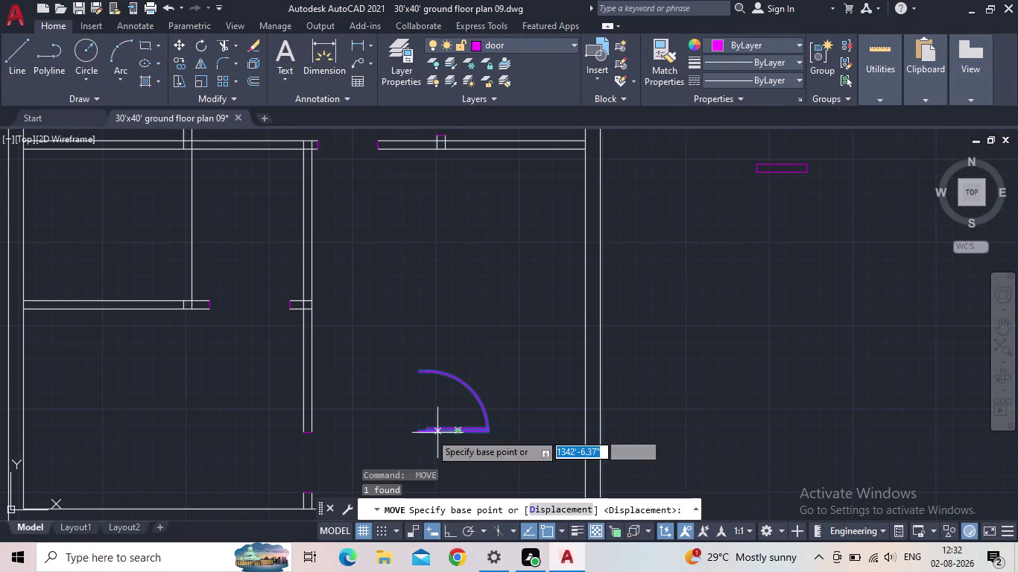
Move the lower room door by its leaf midpoint into the lower wall opening.
middle_drag(432, 428, 454, 362)
scroll(up, 3)
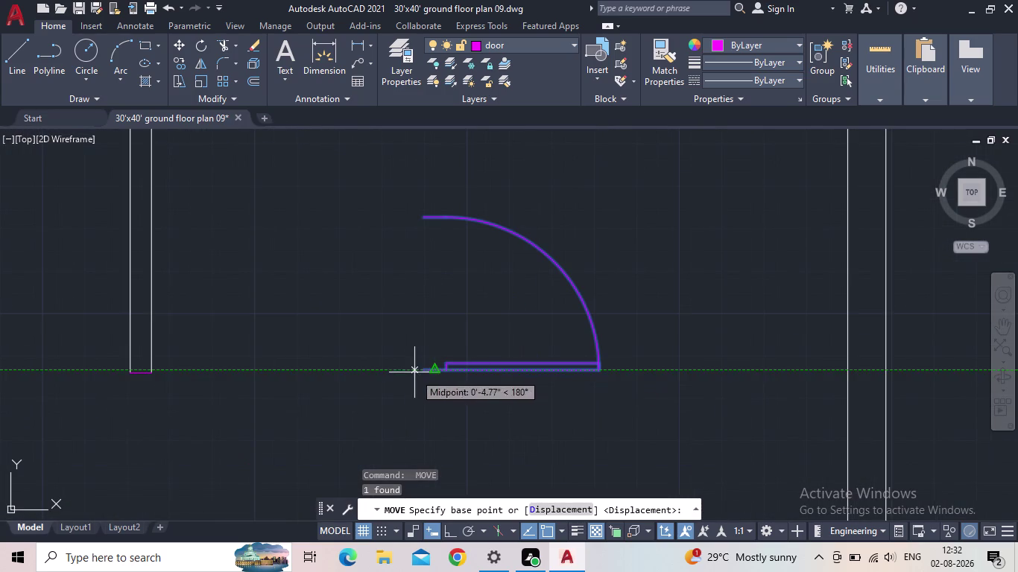
click(420, 371)
middle_drag(327, 376, 587, 302)
scroll(down, 3)
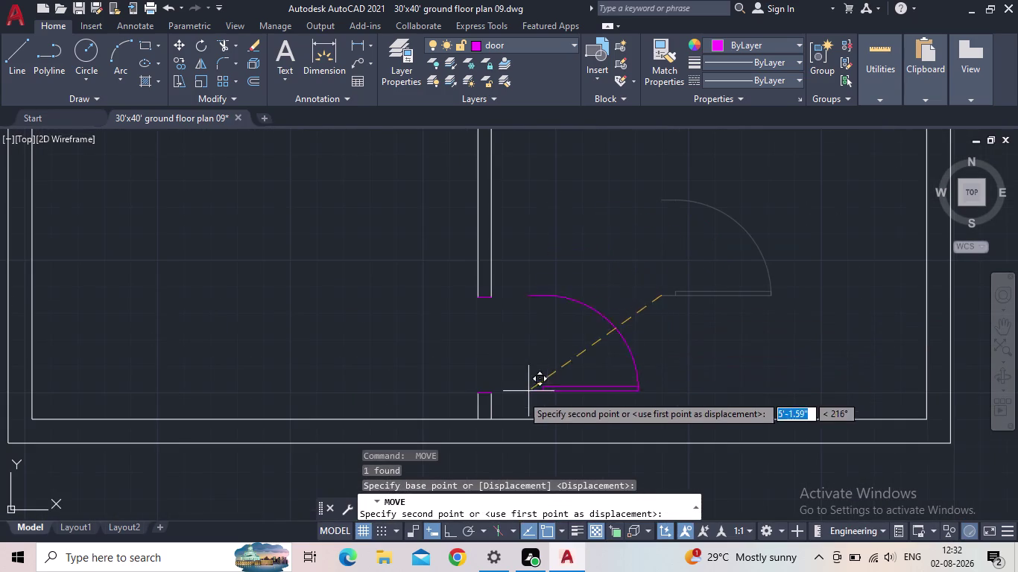
scroll(up, 3)
scroll(up, 3)
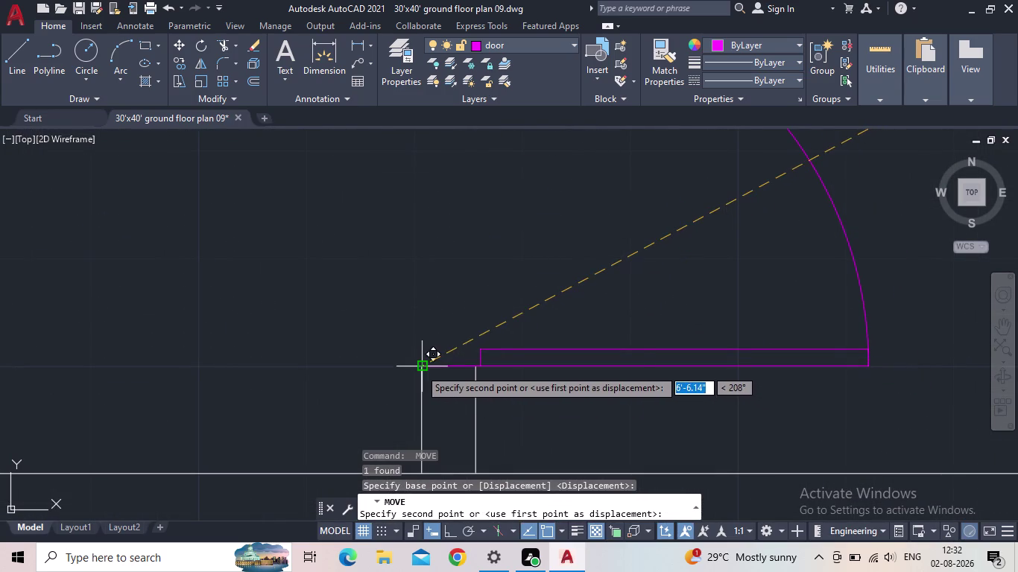
click(419, 369)
Select the downward-swinging spare door and start moving it.
scroll(down, 3)
middle_drag(529, 308, 602, 430)
scroll(down, 3)
scroll(down, 3)
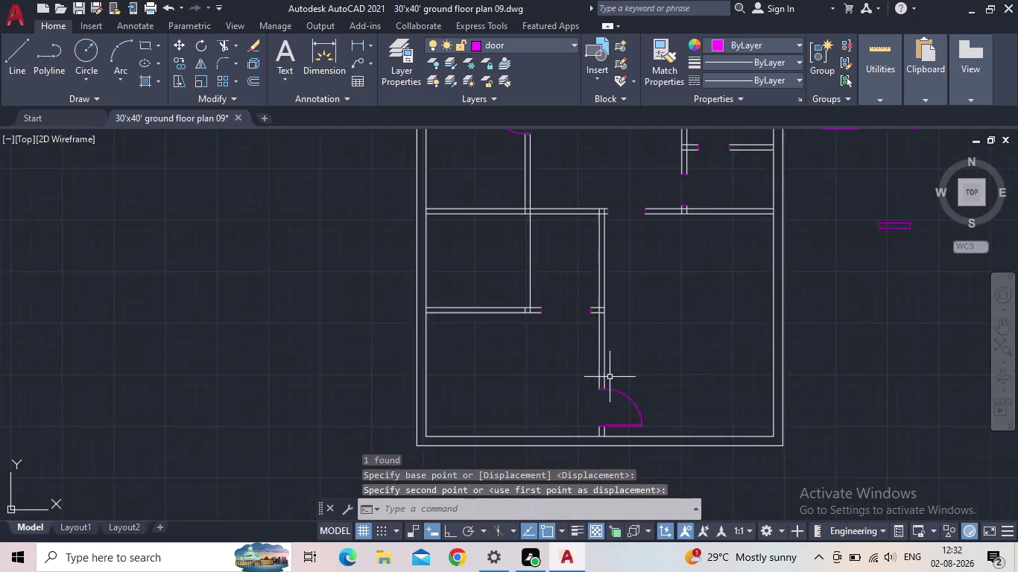
middle_drag(660, 316, 515, 481)
middle_drag(597, 393, 662, 337)
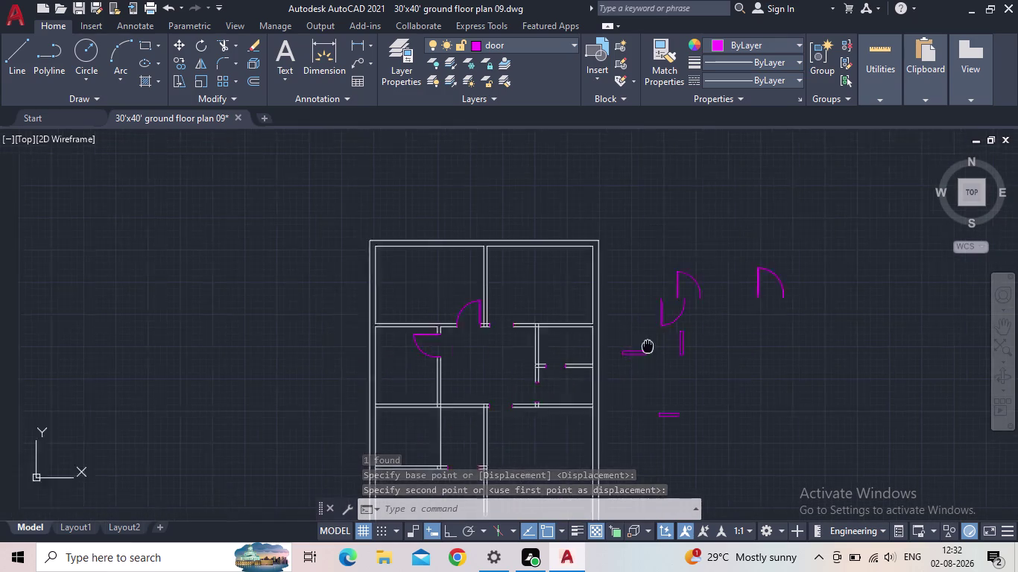
middle_drag(662, 337, 755, 285)
click(792, 234)
key(space)
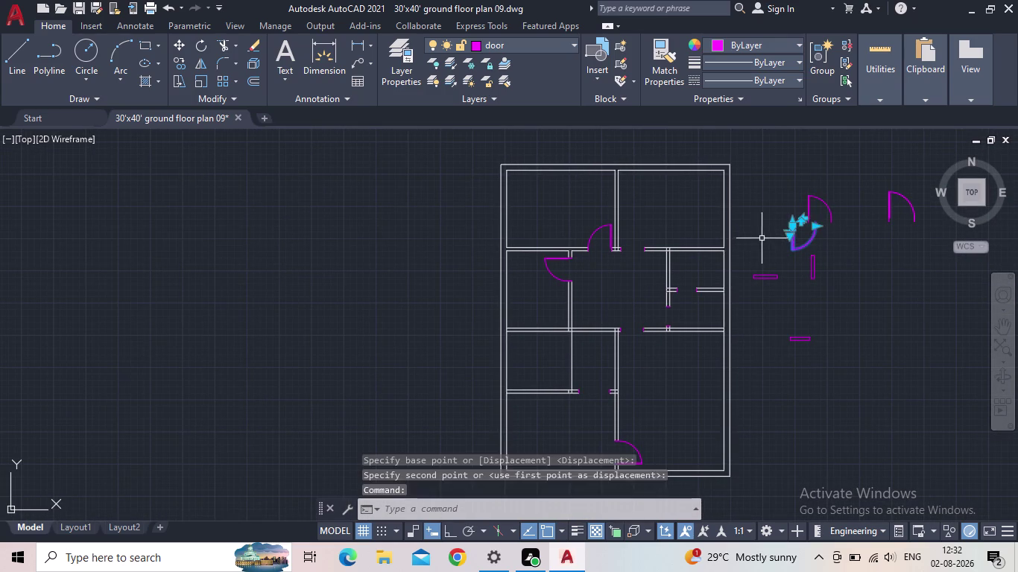
Place the spare door, by its hinge end, in the horizontal interior wall opening.
scroll(up, 3)
scroll(up, 3)
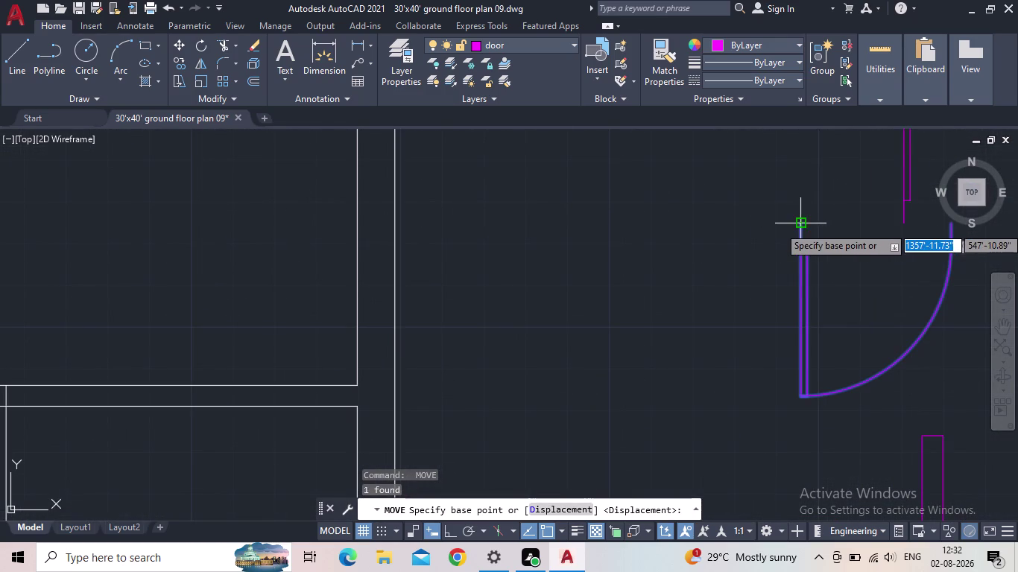
click(800, 226)
middle_drag(383, 396, 612, 283)
scroll(down, 3)
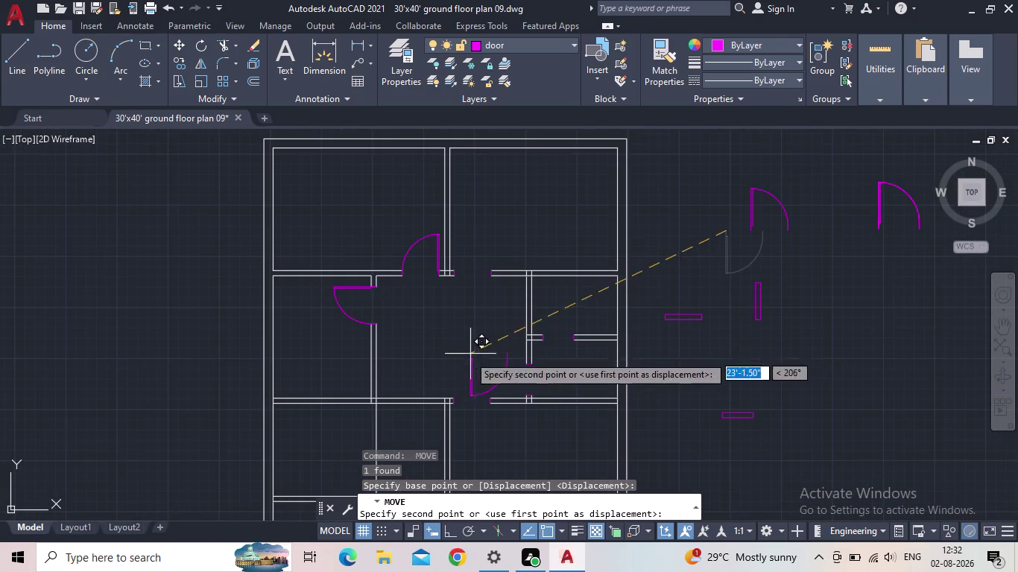
scroll(up, 3)
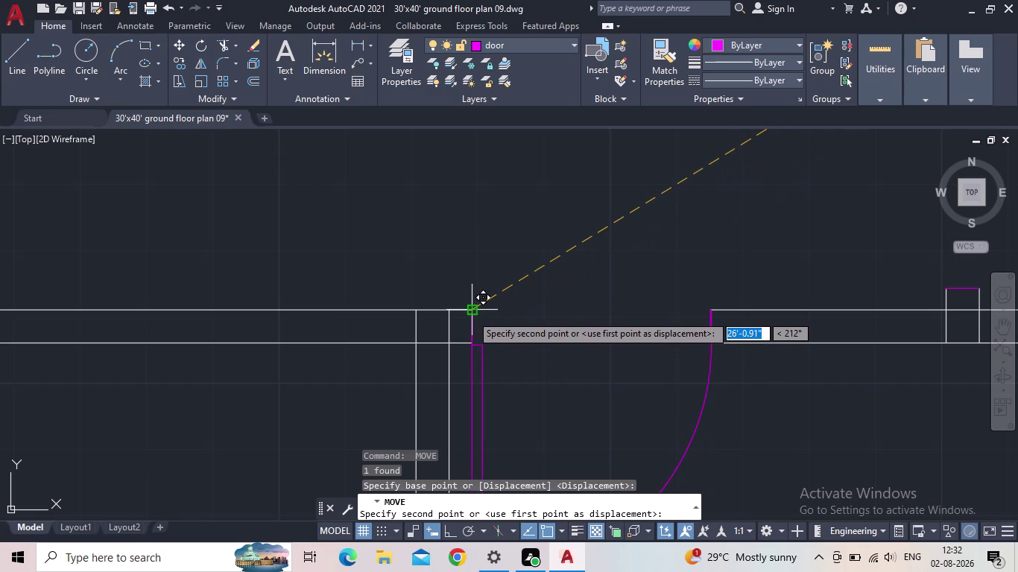
click(471, 314)
scroll(down, 3)
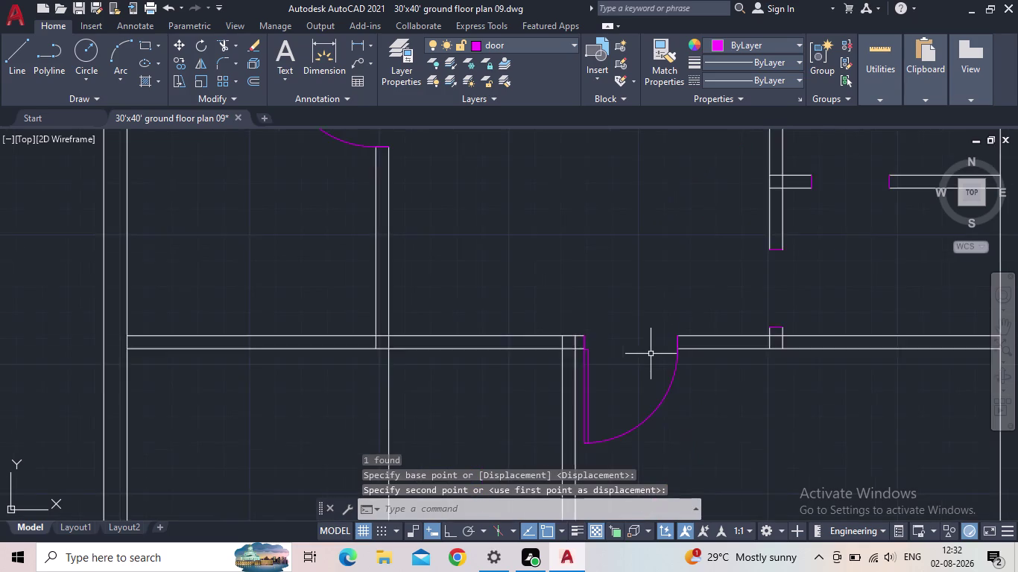
scroll(down, 3)
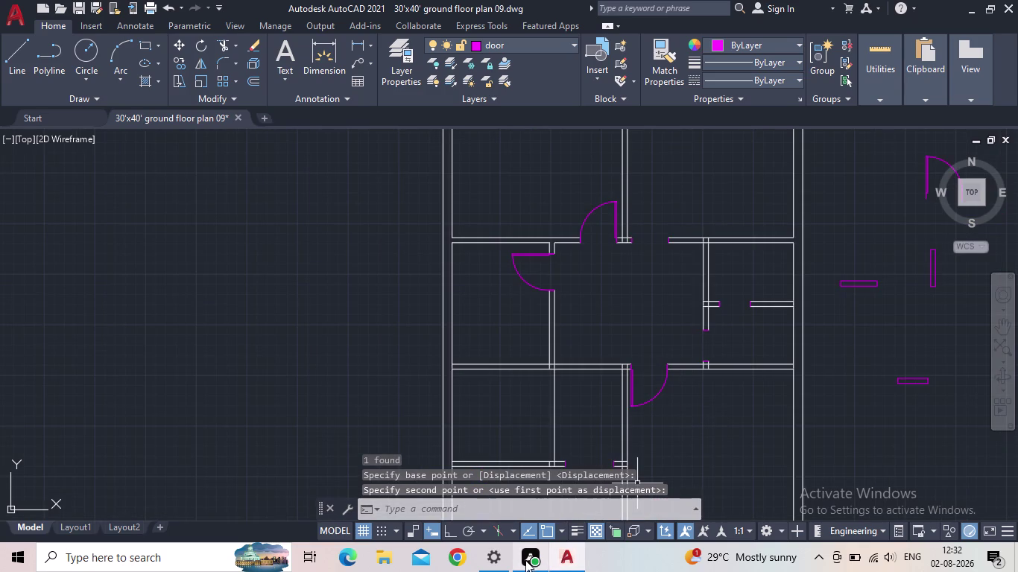